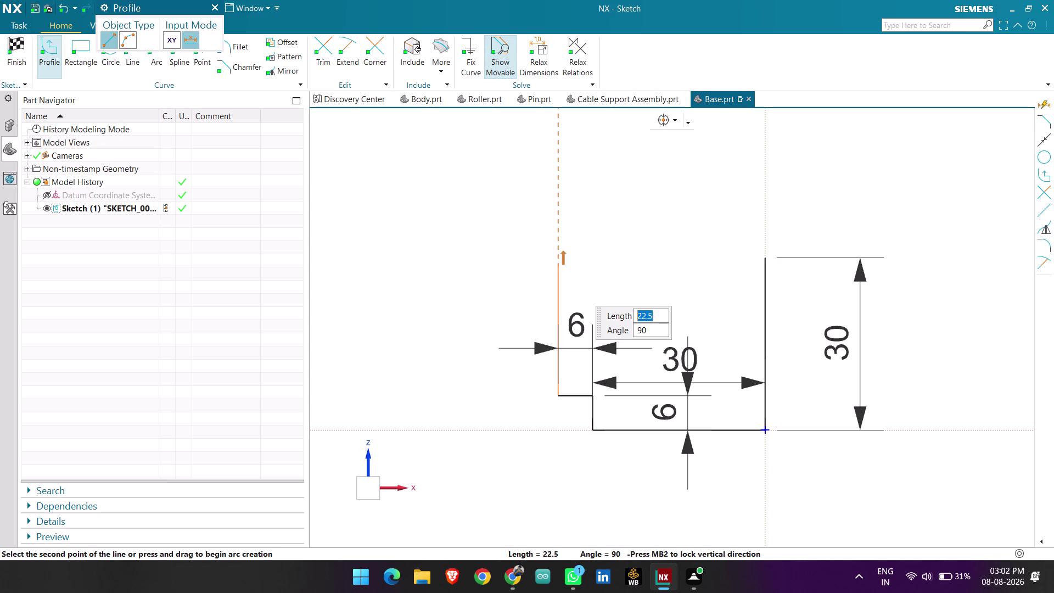
Draw the 24-long vertical left line and a 10-long horizontal top line at 0°.
text(24)
key(Return)
key(Return)
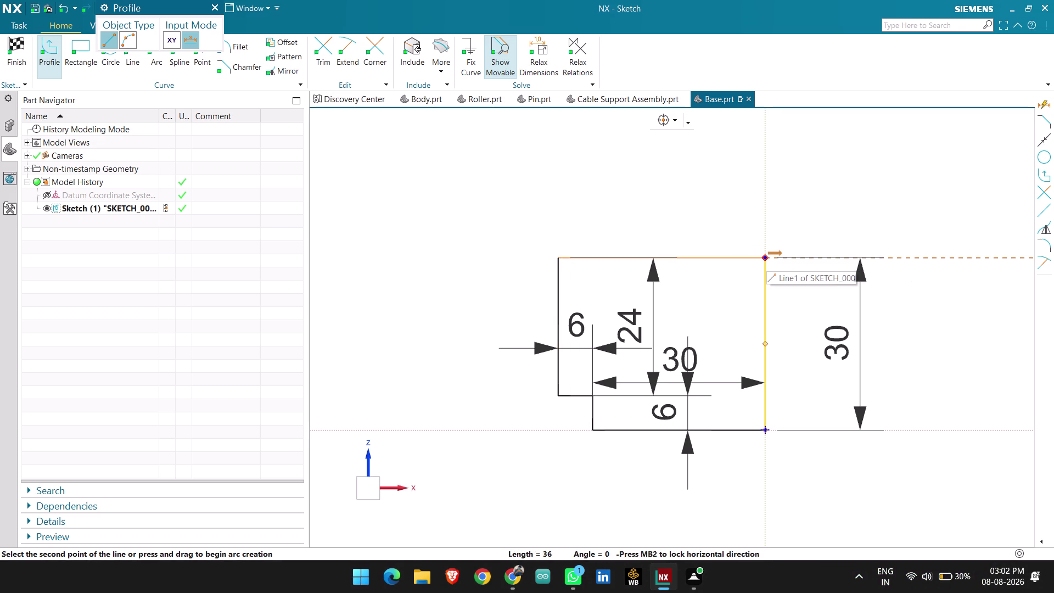
scroll(up, 3)
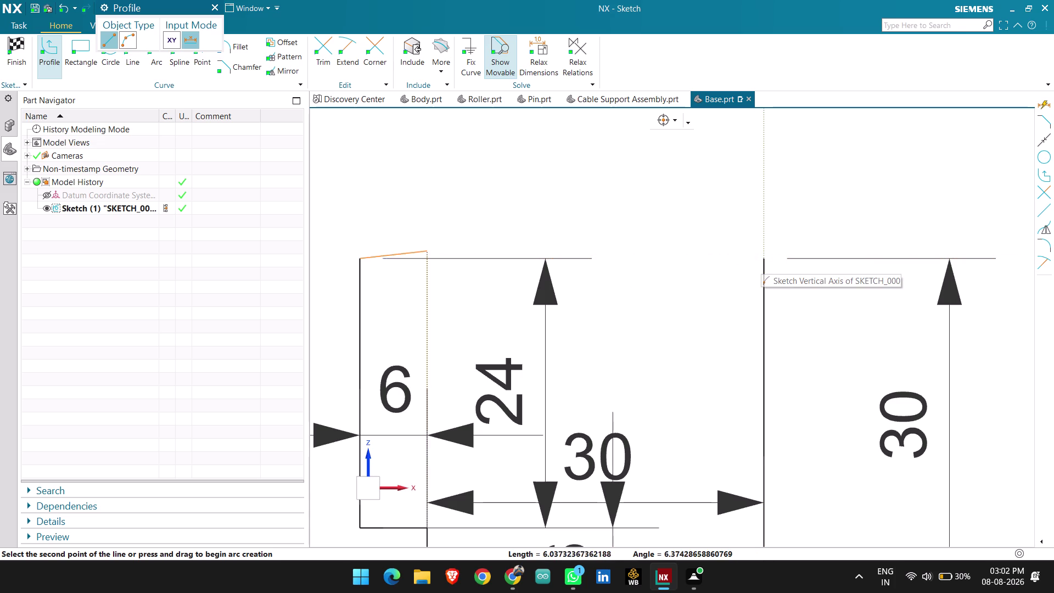
key(1)
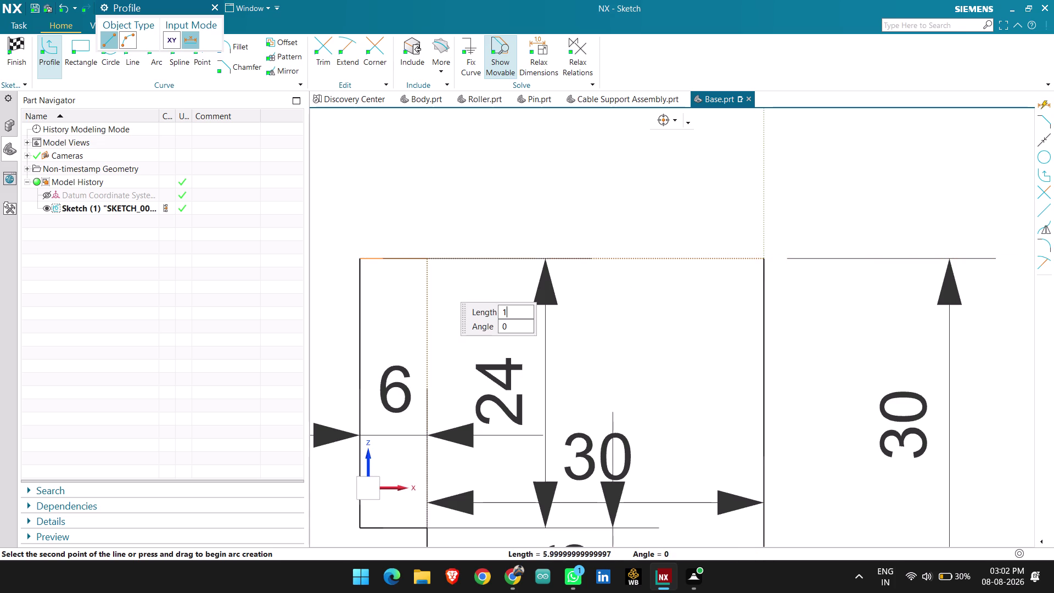
key(0)
key(Return)
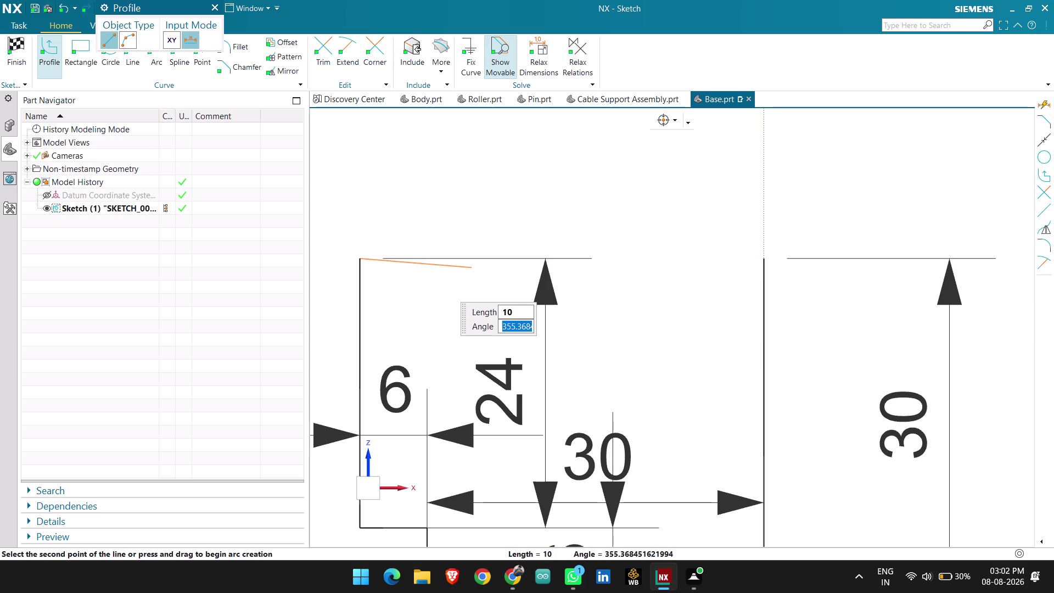
key(0)
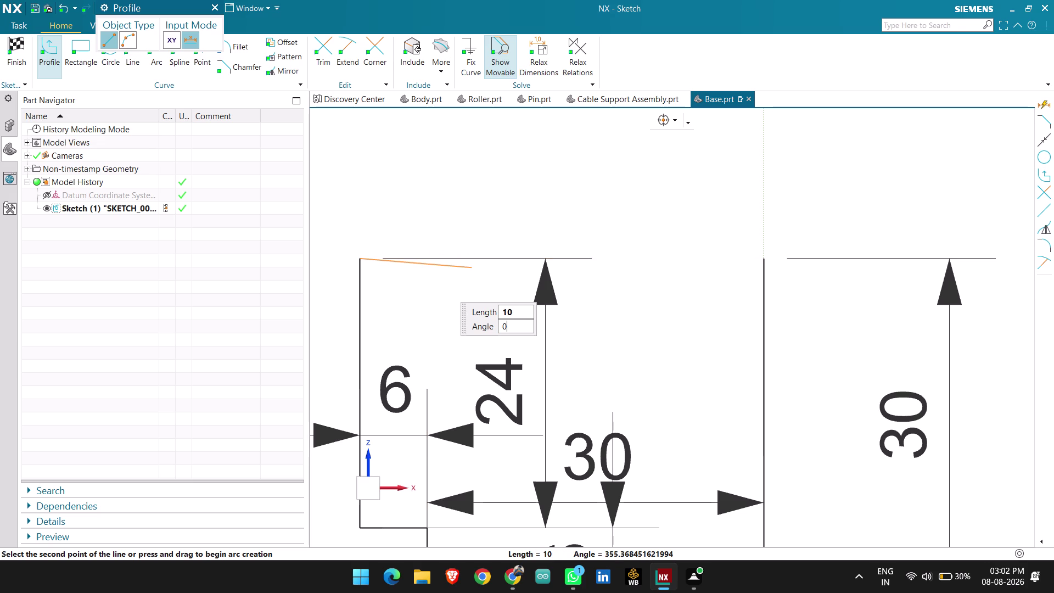
key(Return)
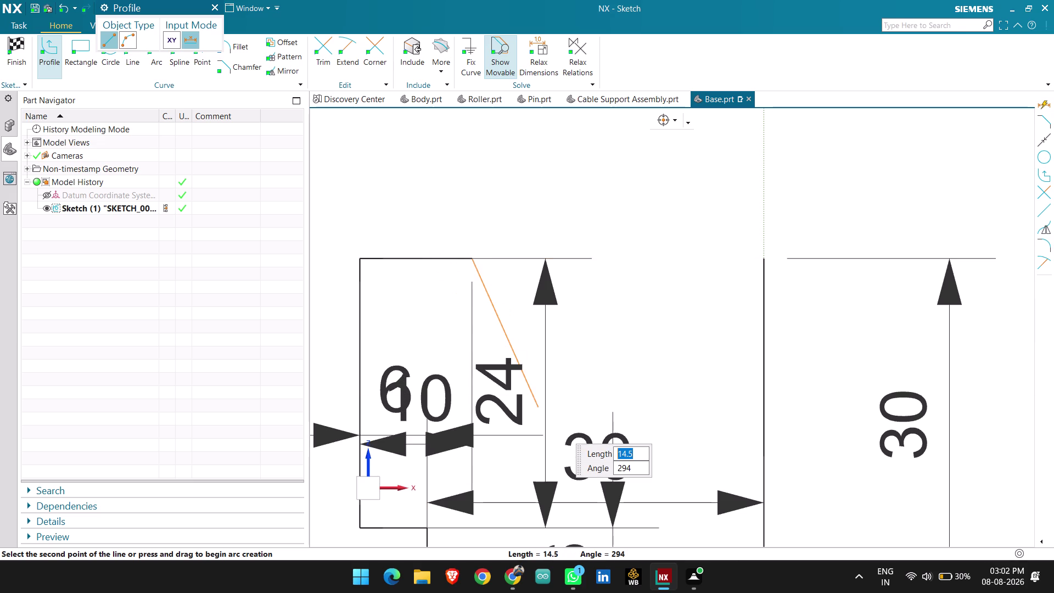
scroll(down, 3)
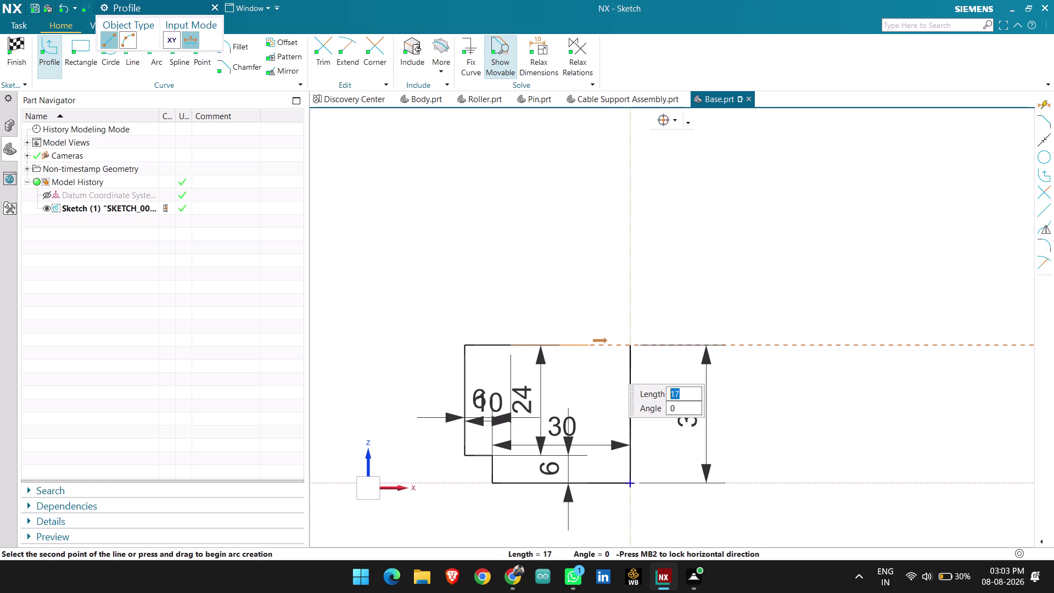
Add the 20-long horizontal line and the short 6 top segment, then end the profile.
text(20)
key(Return)
key(Return)
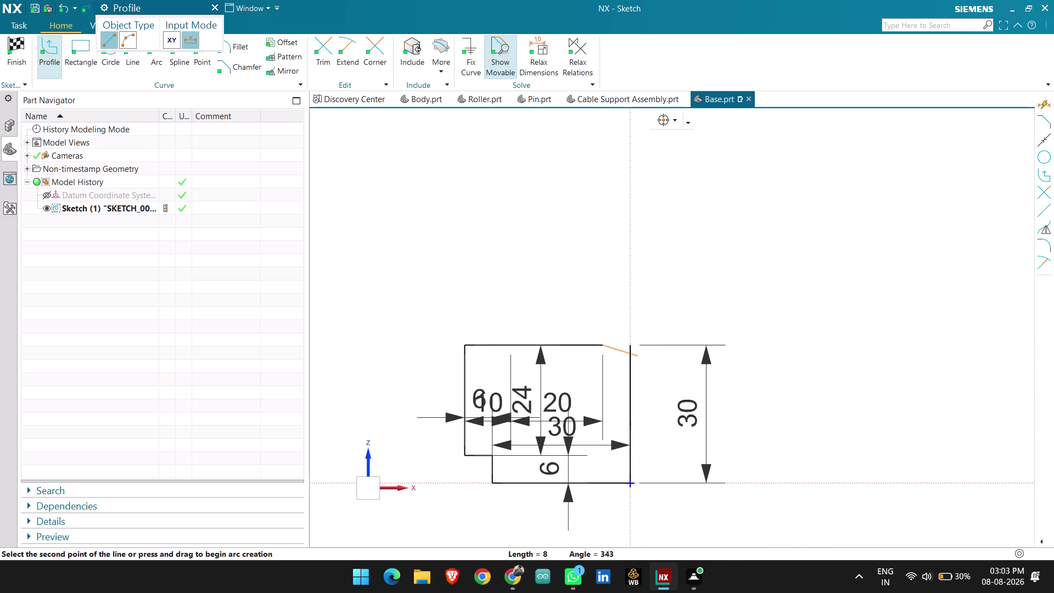
scroll(up, 3)
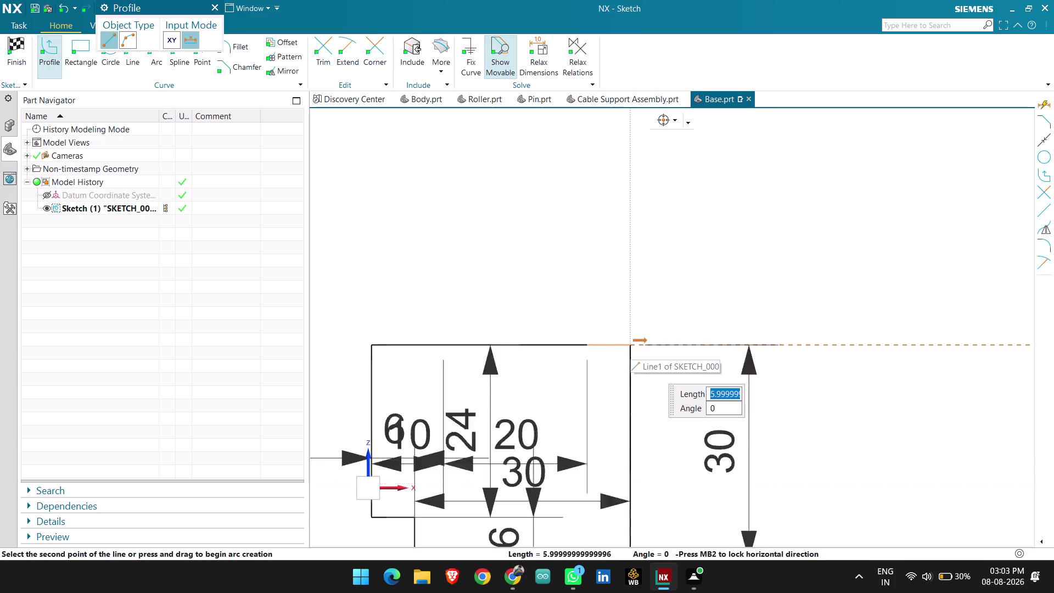
click(649, 344)
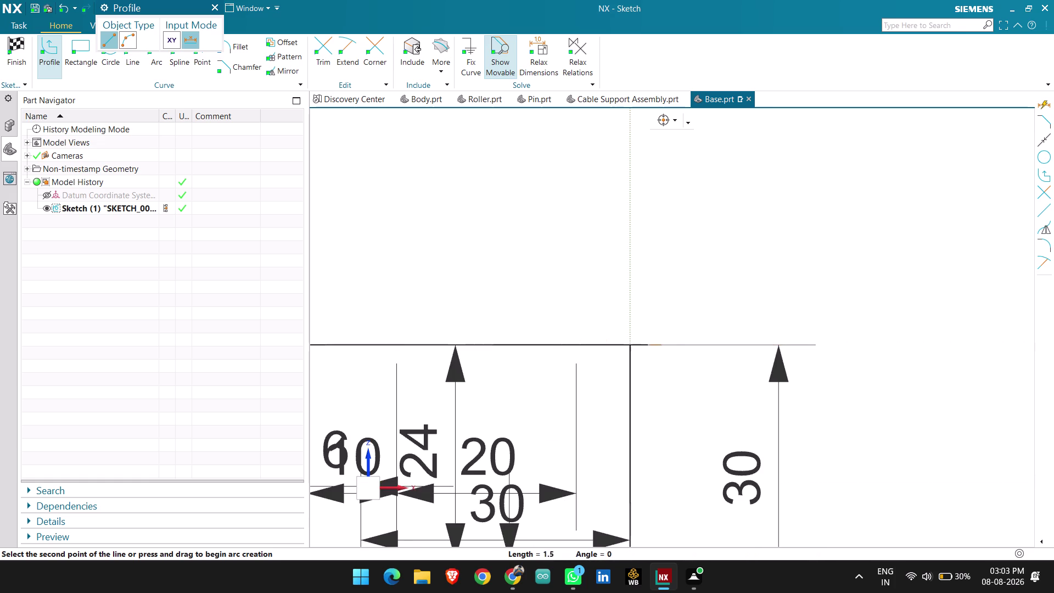
key(Escape)
key(Escape)
Start trimming a top edge piece, then cancel the Trim tool.
key(Escape)
click(313, 42)
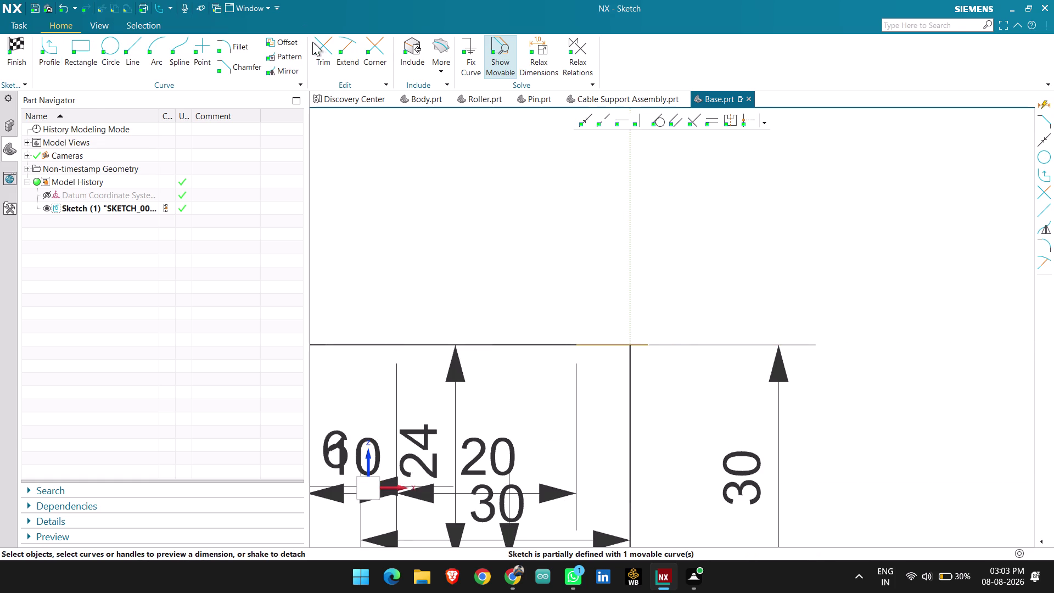
click(319, 46)
click(646, 344)
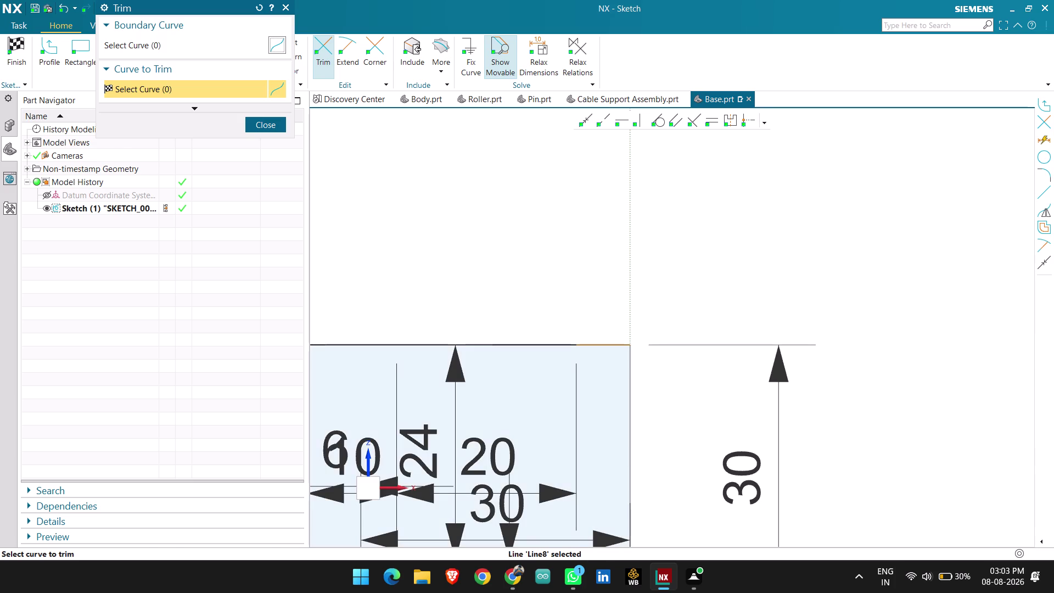
key(Escape)
Give the short top-right segment a 6 width dimension and try deleting the middle top stretch.
click(601, 345)
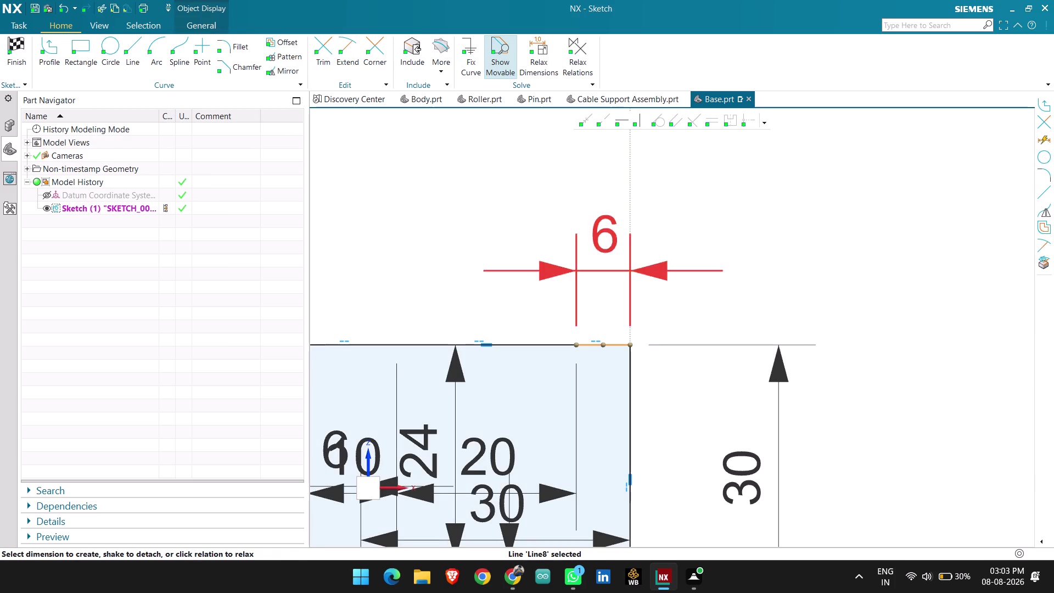
click(600, 247)
scroll(down, 3)
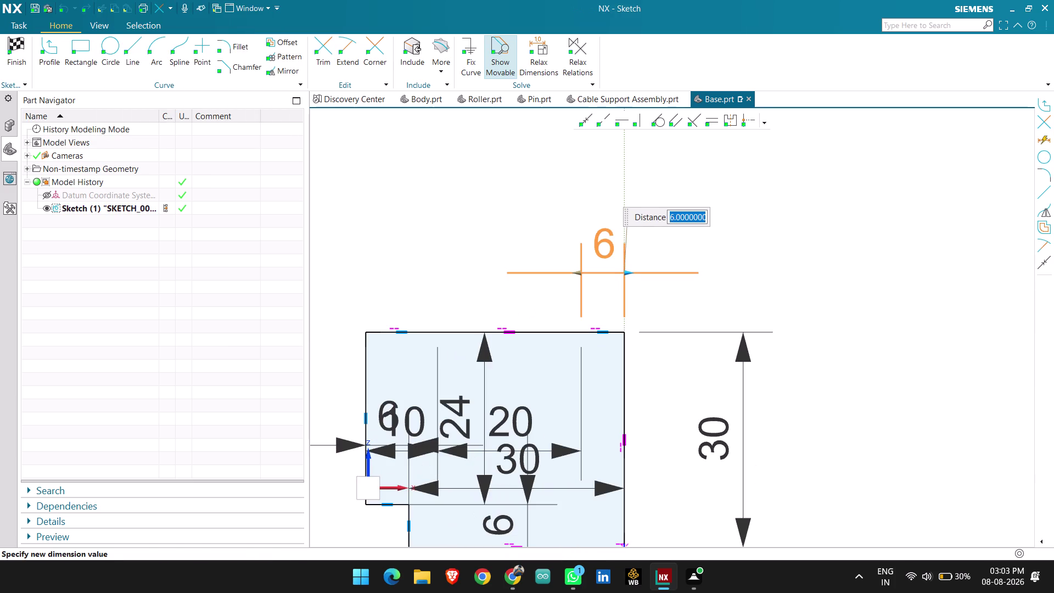
click(518, 282)
click(505, 335)
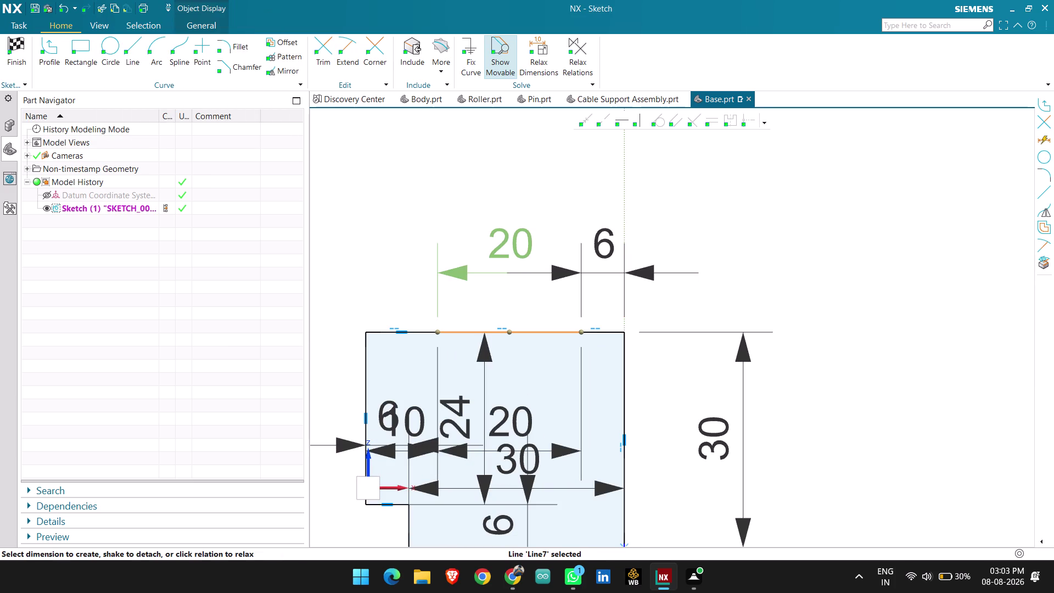
key(Delete)
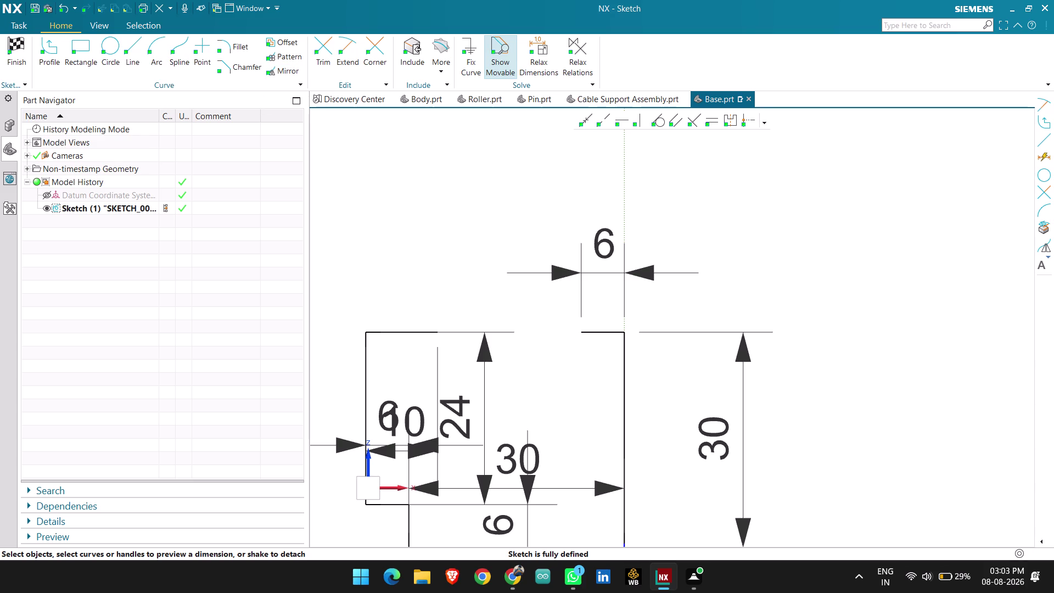
Delete the middle top stretch and draw a slanted line down from its right corner.
key(ctrl+z)
right_click(531, 332)
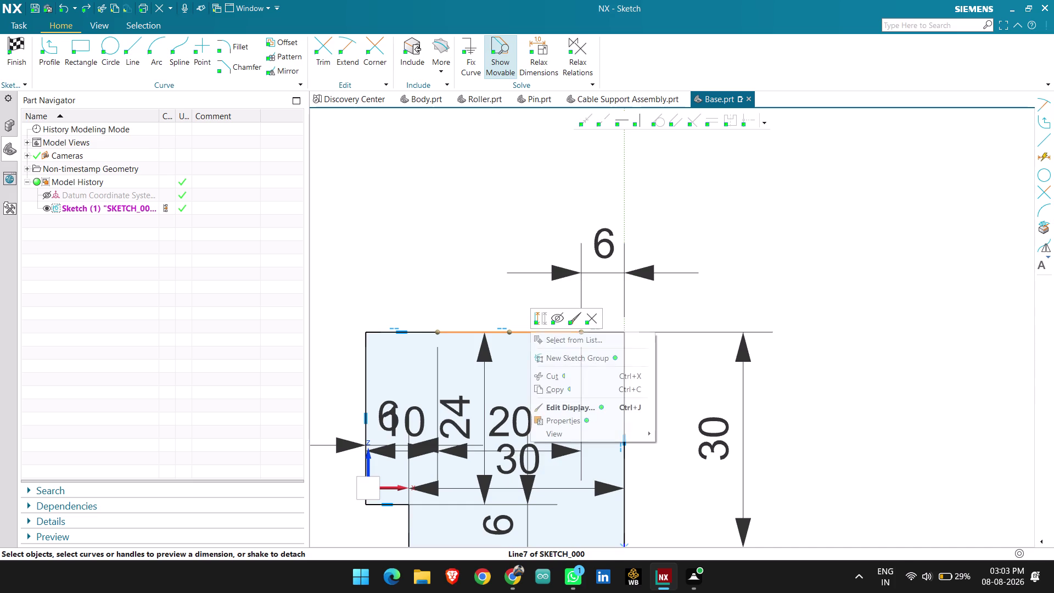
click(544, 322)
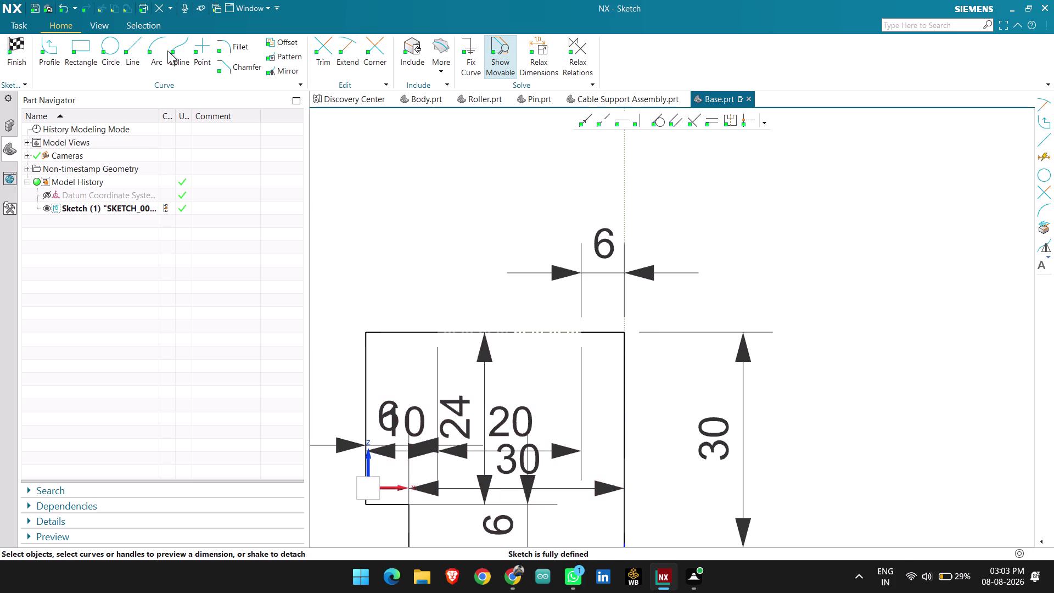
click(132, 49)
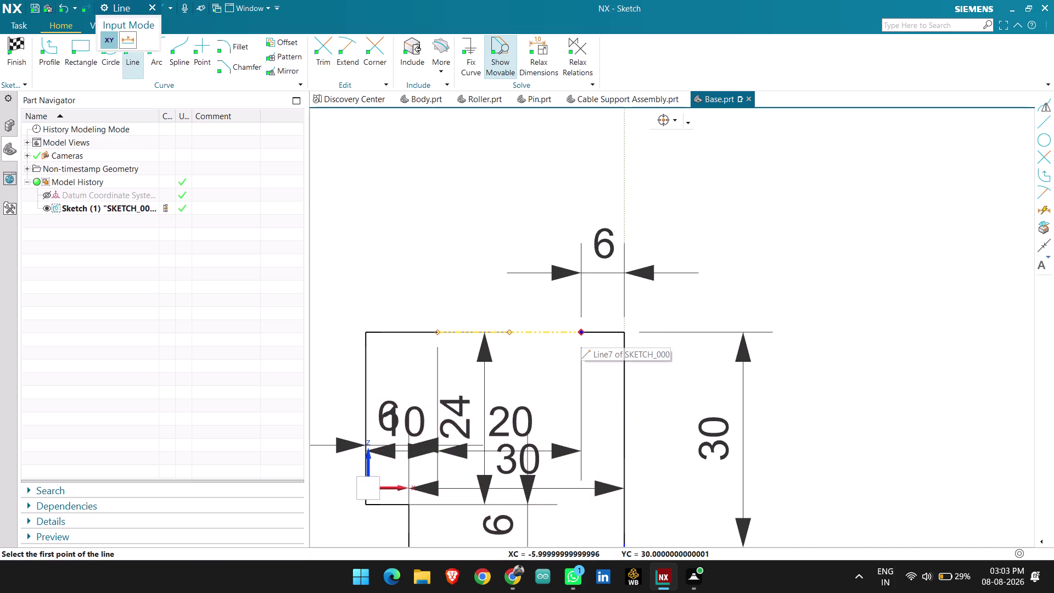
click(580, 332)
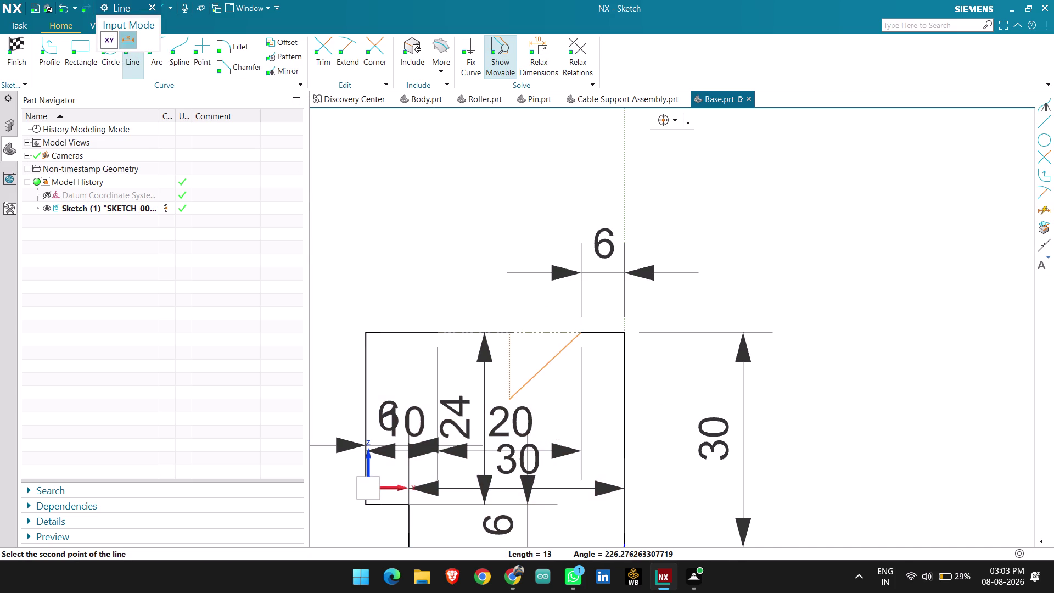
click(523, 433)
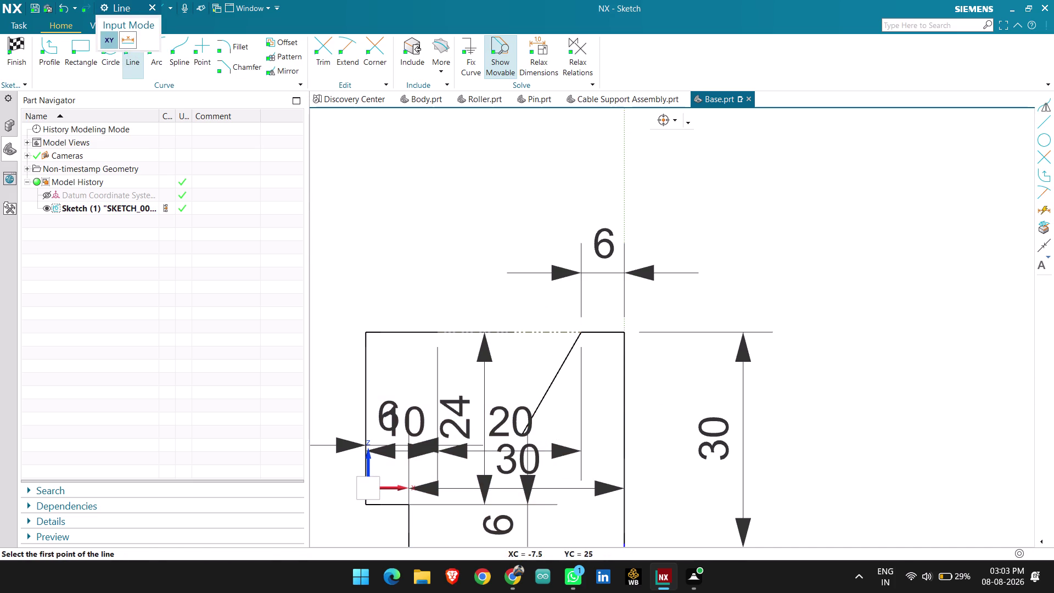
key(Escape)
Move the 20 dimension above the sketch, the 30 label lower, and the lower 6 rightward.
drag(516, 430, 475, 123)
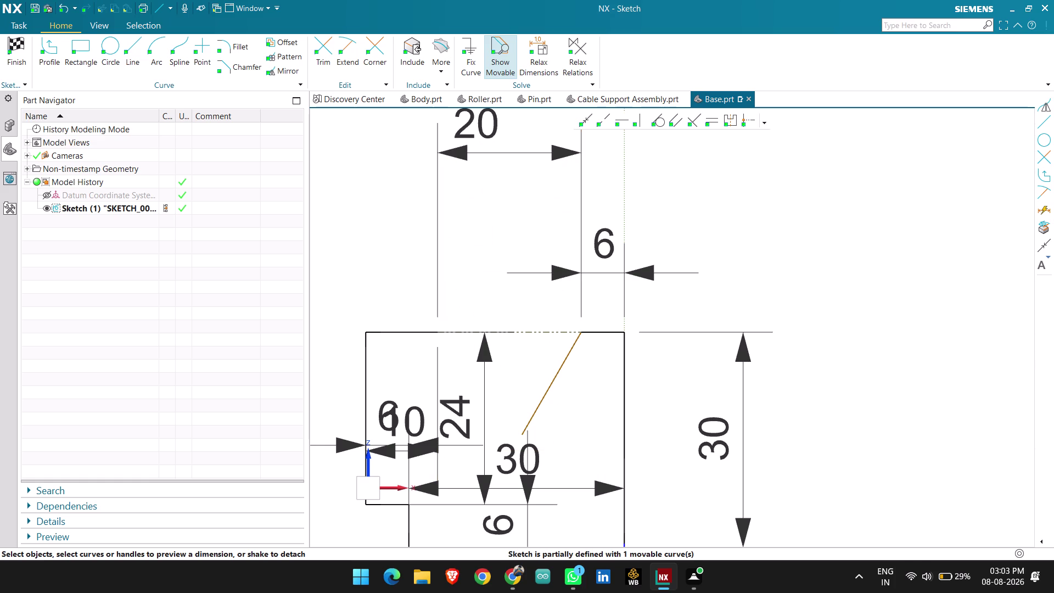
drag(522, 458, 473, 542)
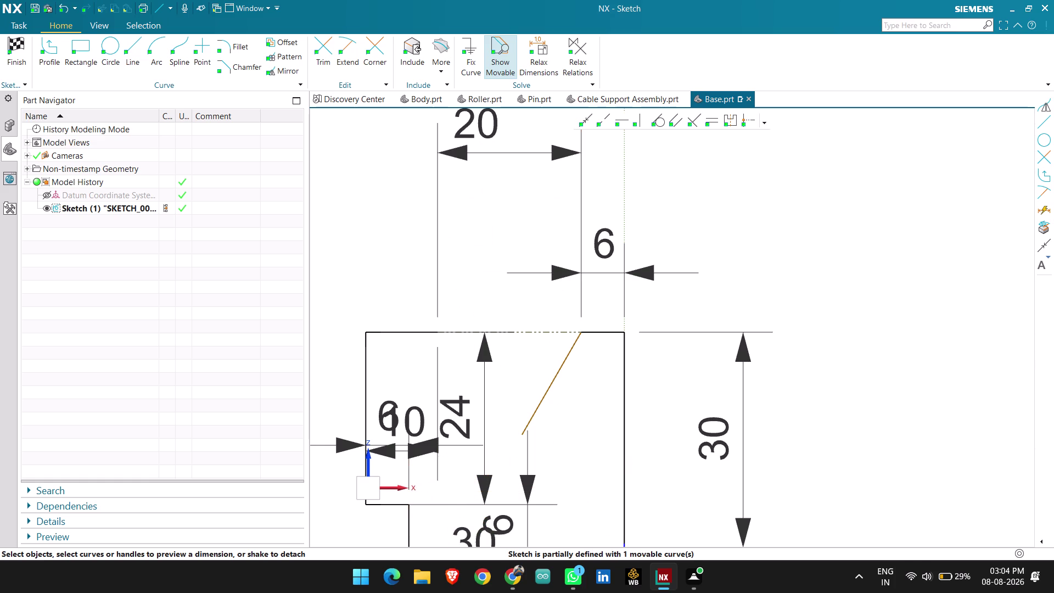
scroll(down, 3)
scroll(up, 3)
drag(501, 491, 708, 477)
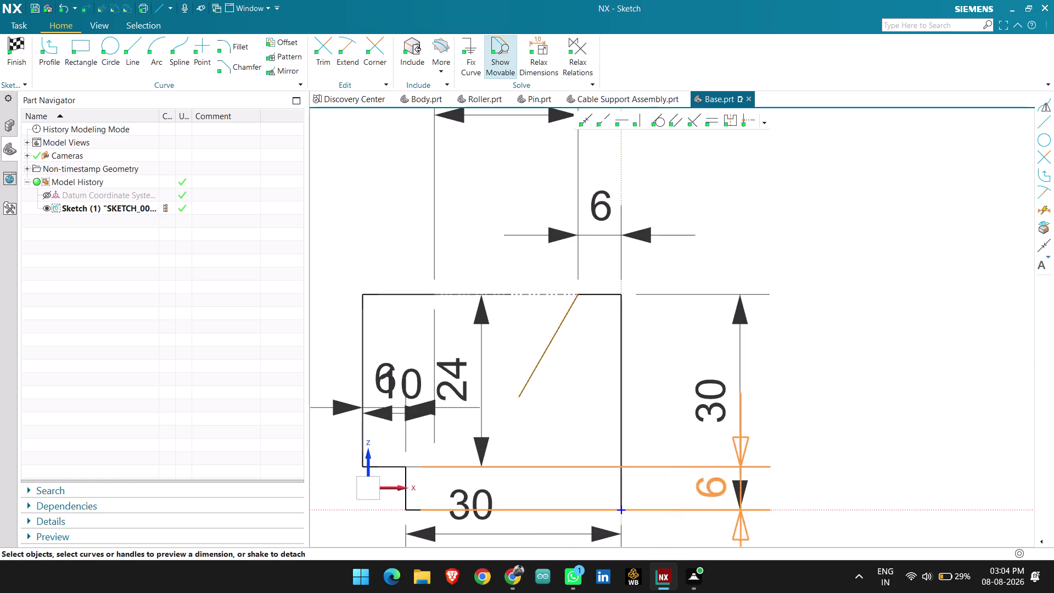
drag(708, 477, 834, 462)
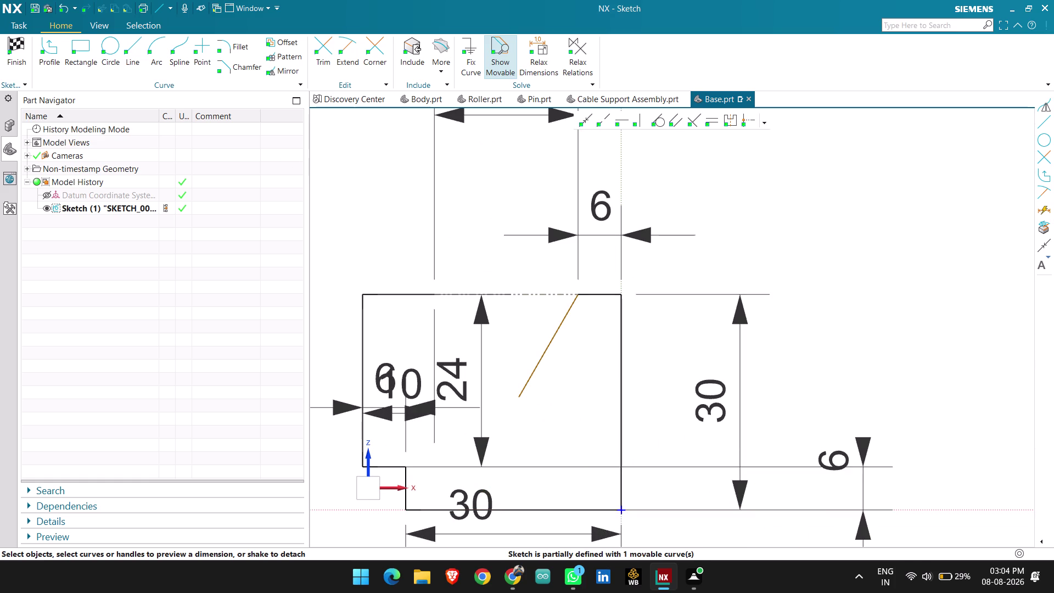
Dimension the angle between the slanted line and the top edge, changing 60° to 50°.
key(d)
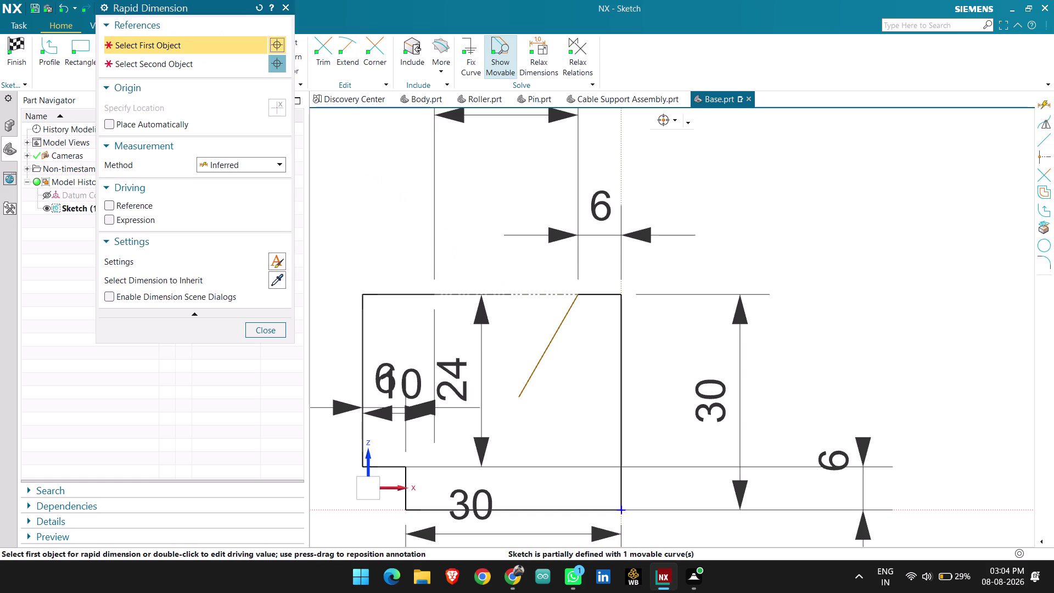
click(533, 296)
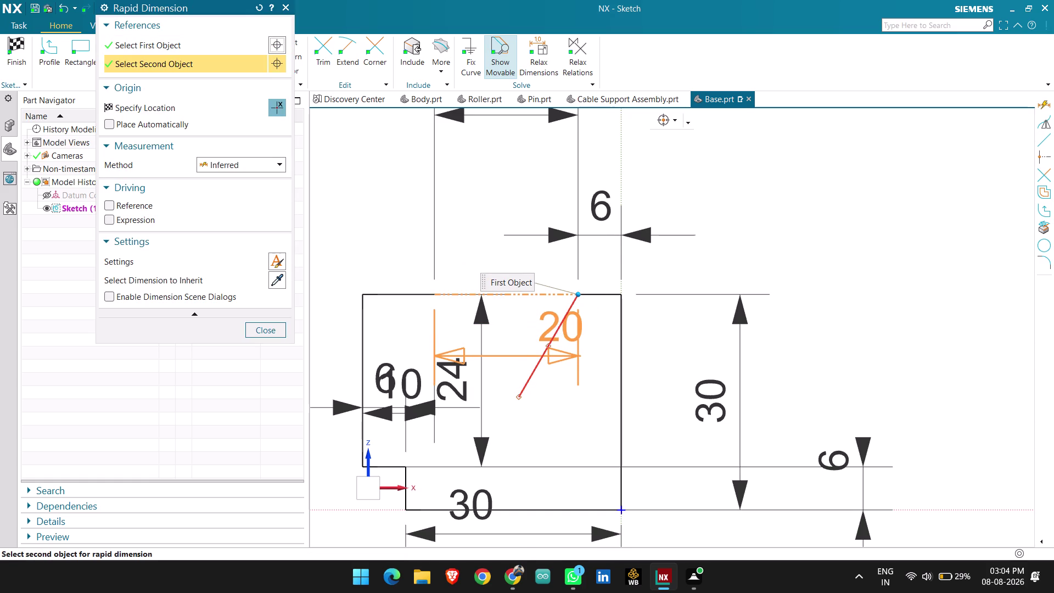
click(563, 323)
click(538, 313)
key(Escape)
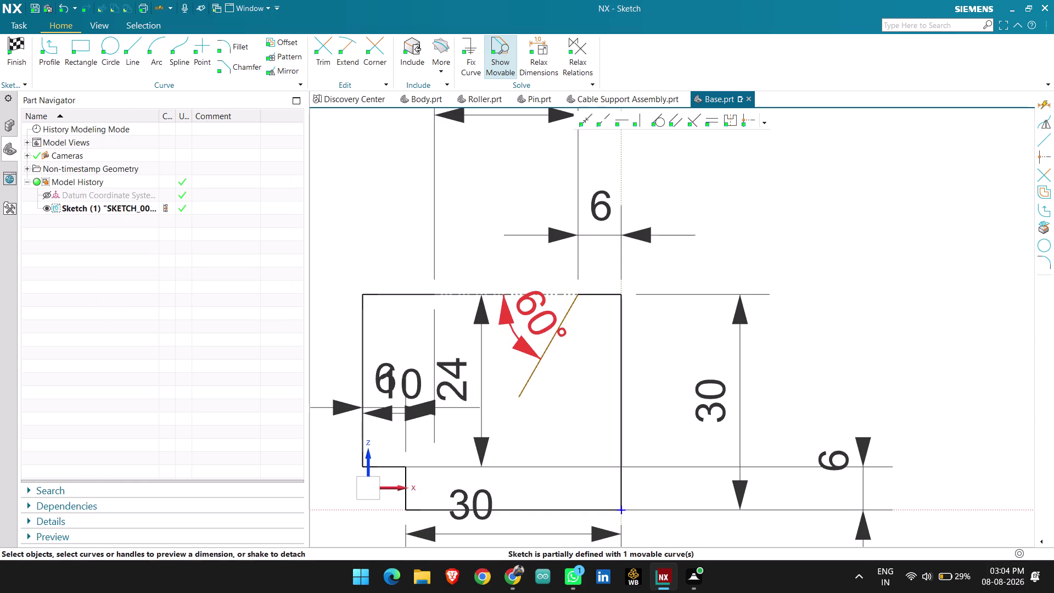
double_click(542, 316)
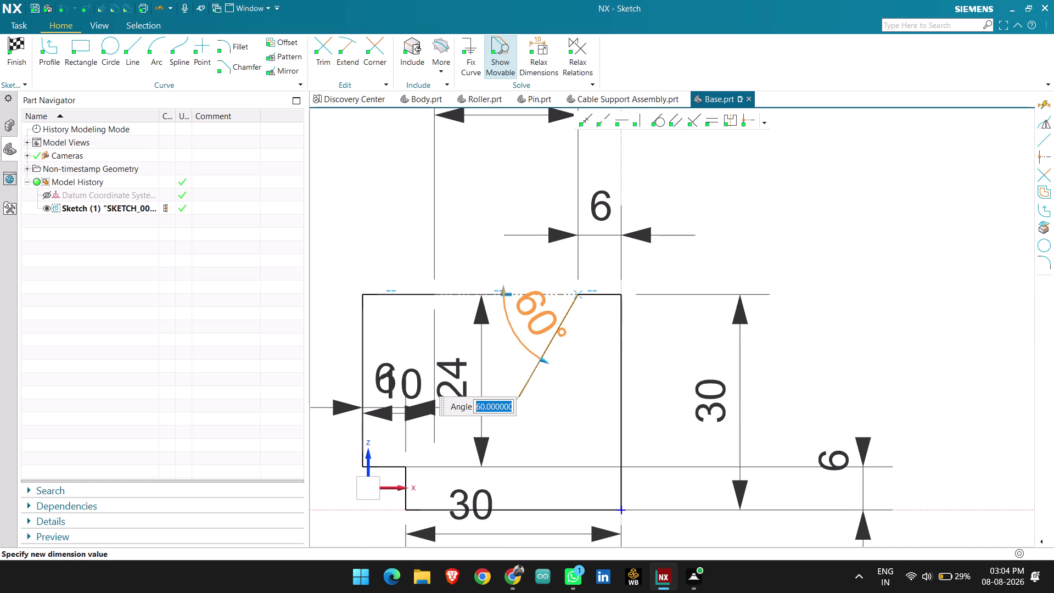
text(50)
key(Return)
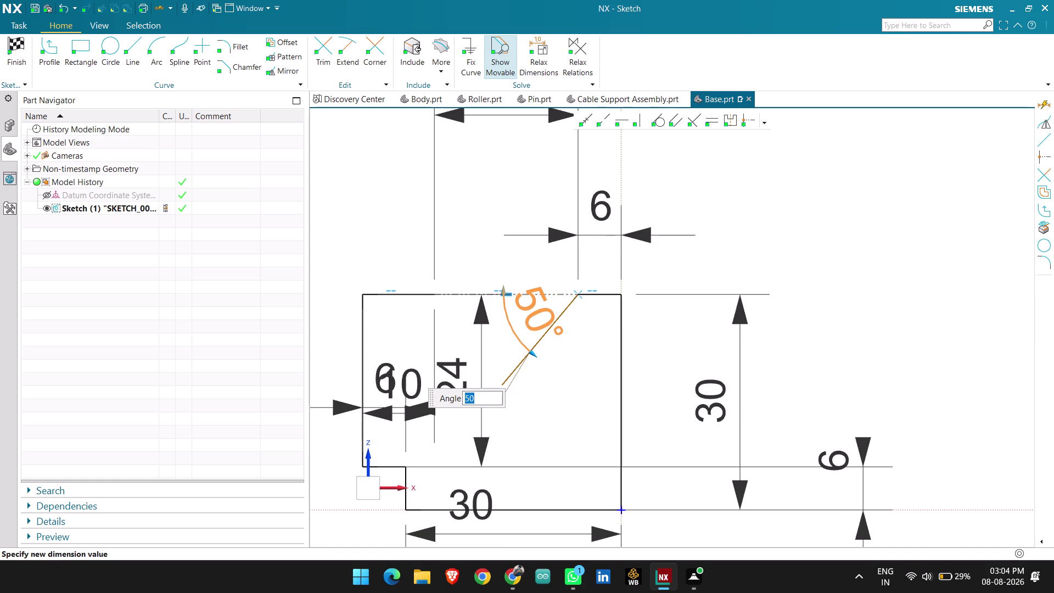
middle_click(556, 334)
Drag the 24 dimension left, the 10 below, and the left 6 above the profile.
scroll(up, 3)
scroll(down, 3)
scroll(up, 3)
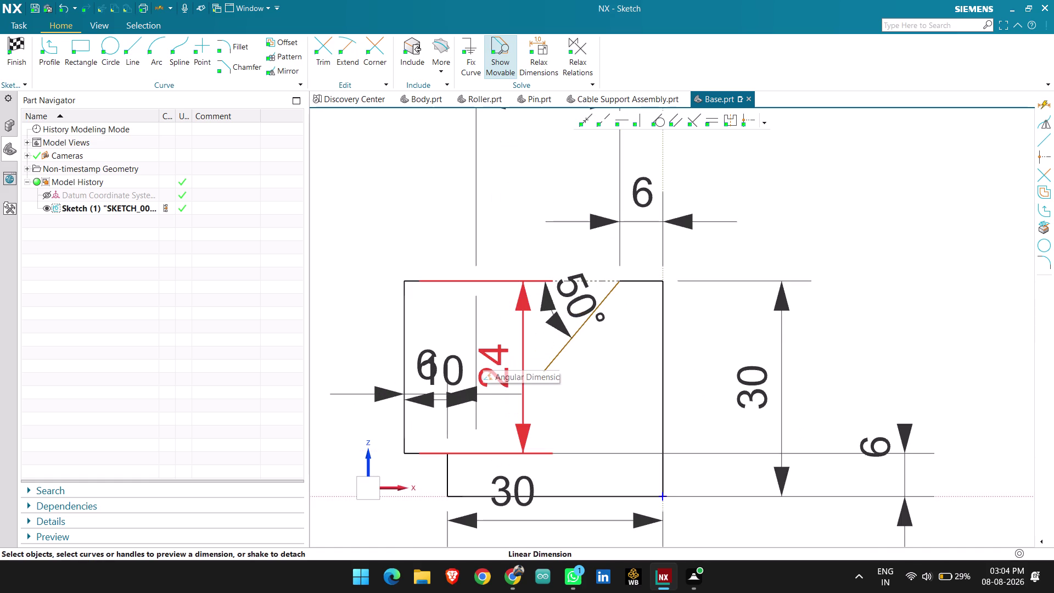
drag(490, 378, 314, 340)
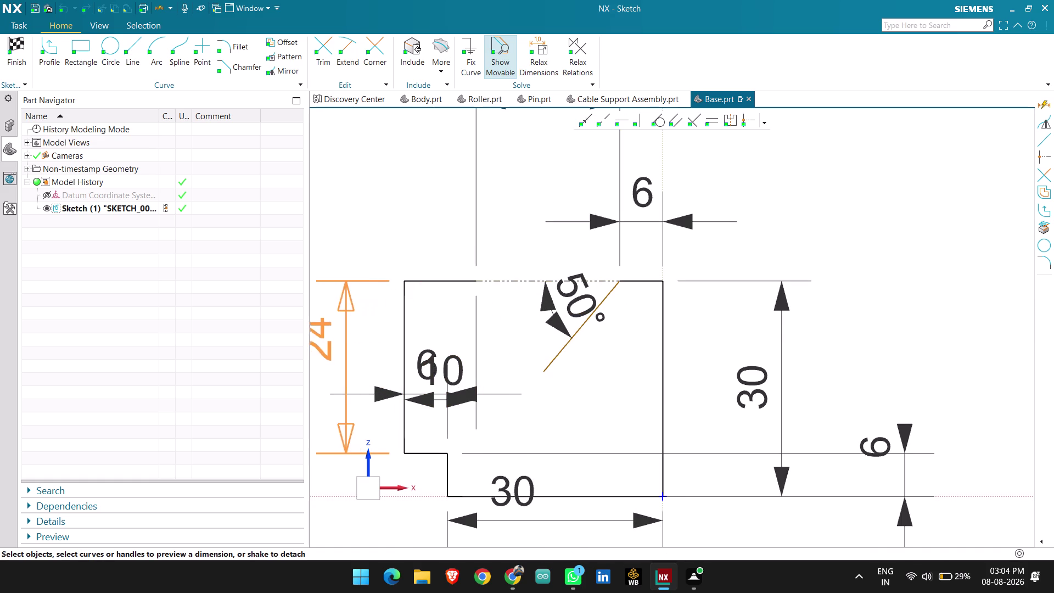
drag(314, 340, 310, 339)
drag(442, 380, 441, 540)
drag(432, 382, 433, 341)
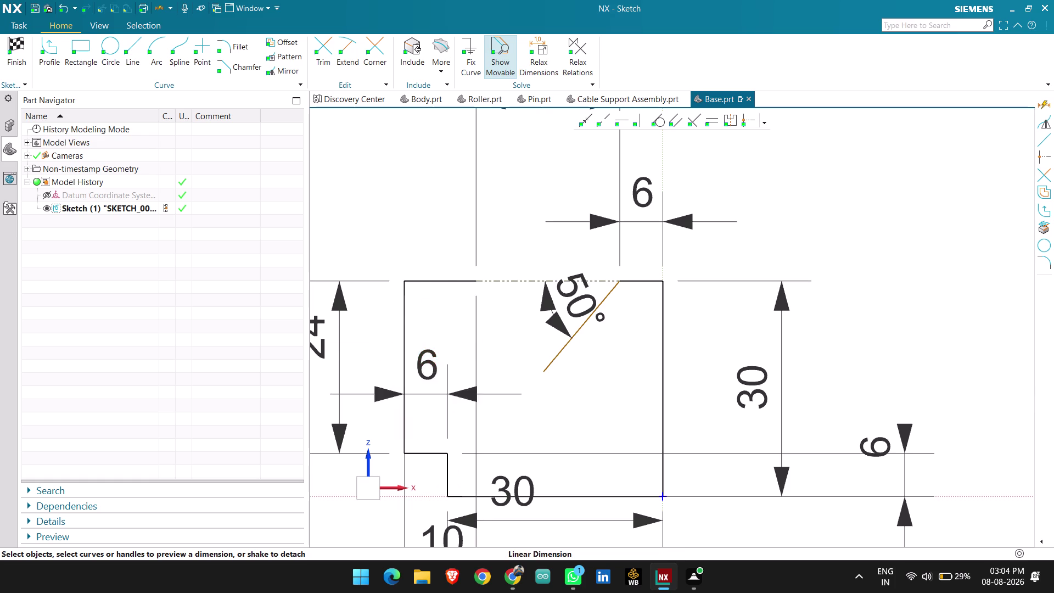
drag(434, 342, 419, 193)
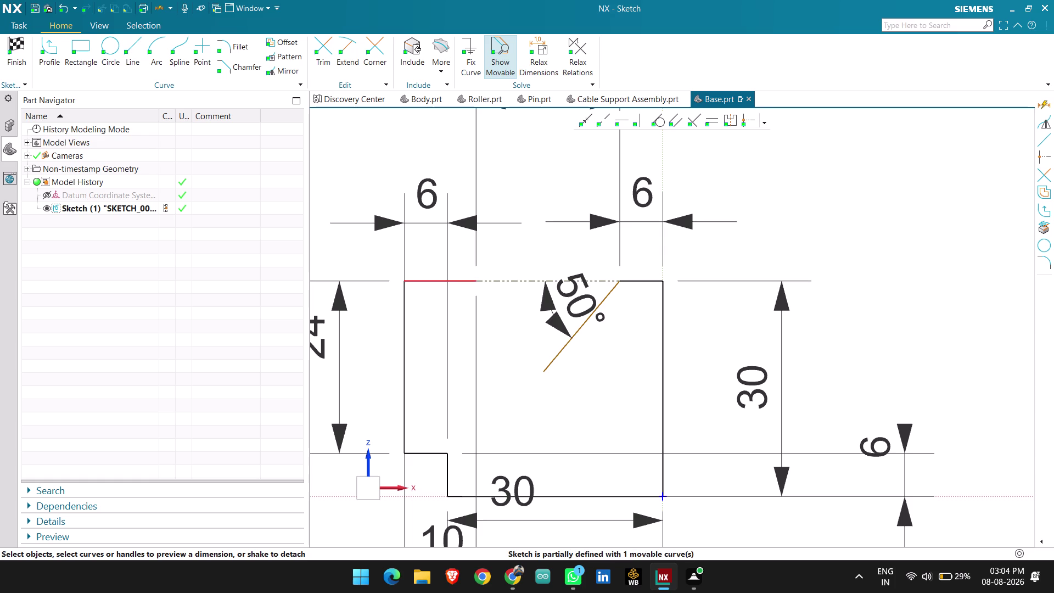
Draw a second notch line from the top edge down past the first notch line.
click(131, 42)
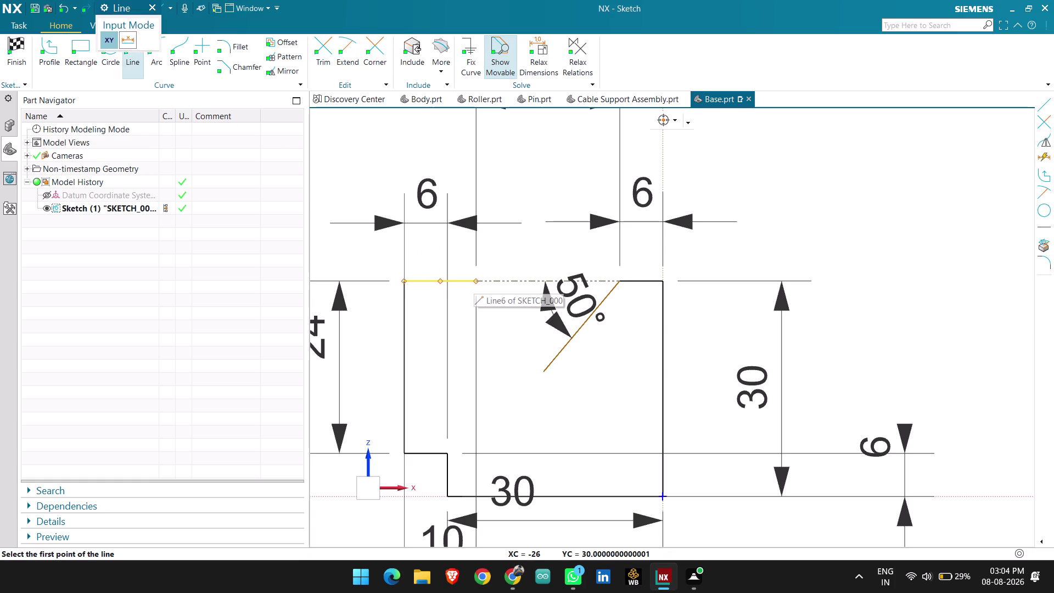
click(475, 282)
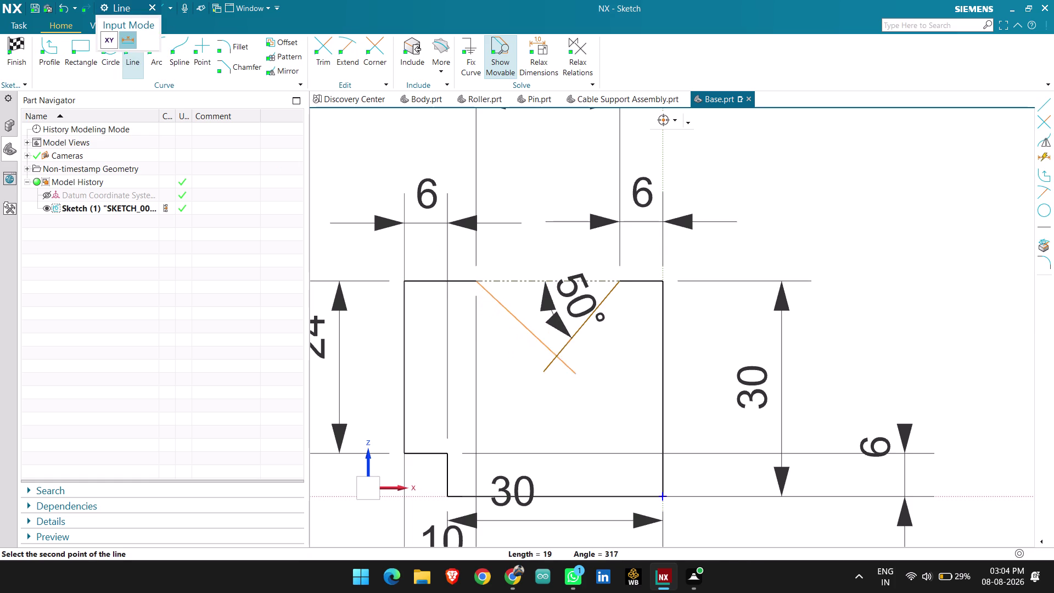
click(573, 372)
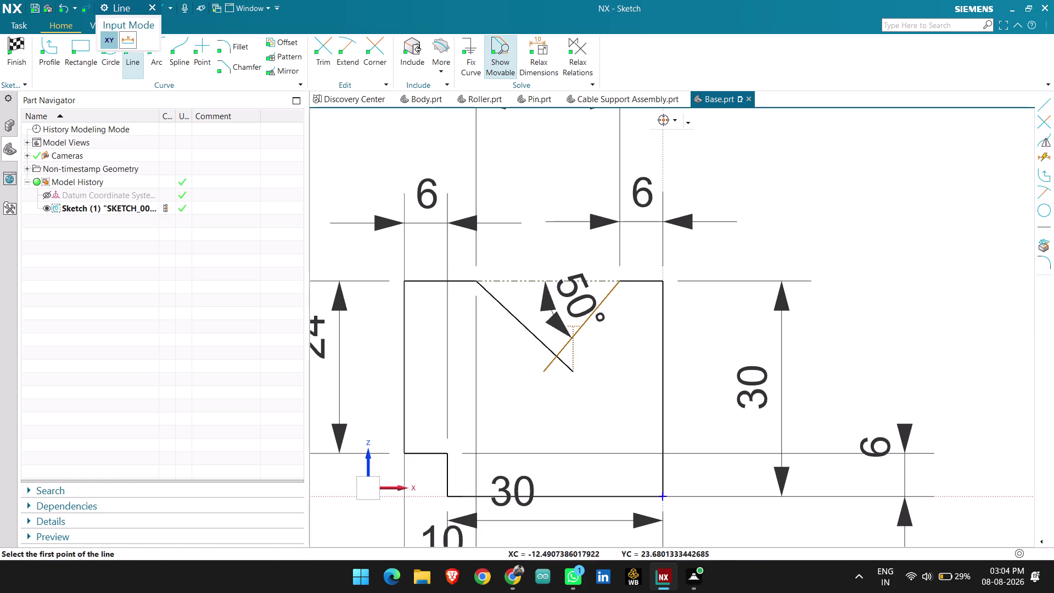
key(Escape)
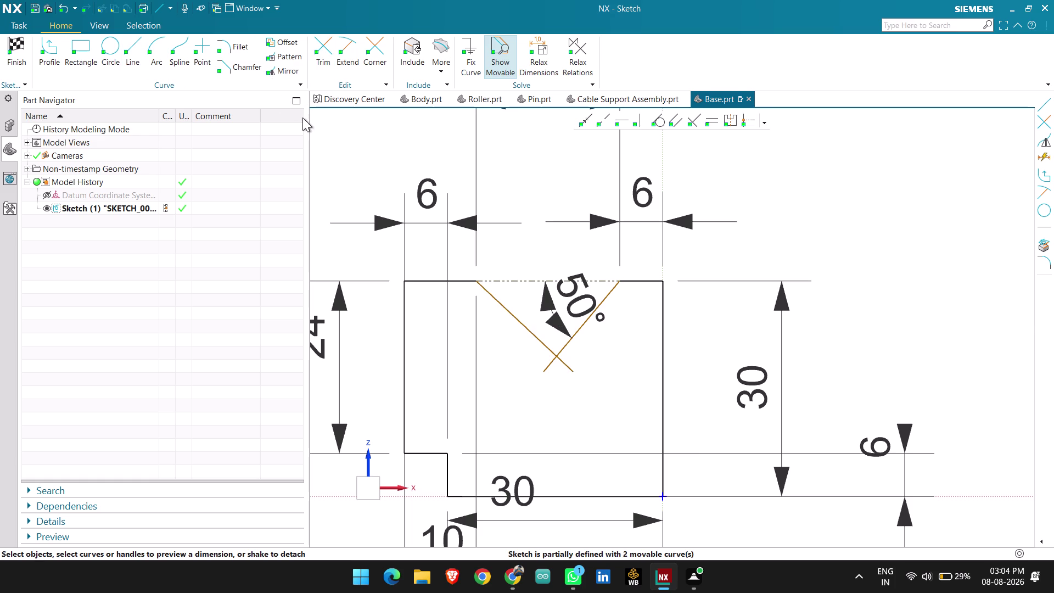
Angle-dimension the second notch line inside the notch and set it to 50°.
key(d)
click(513, 310)
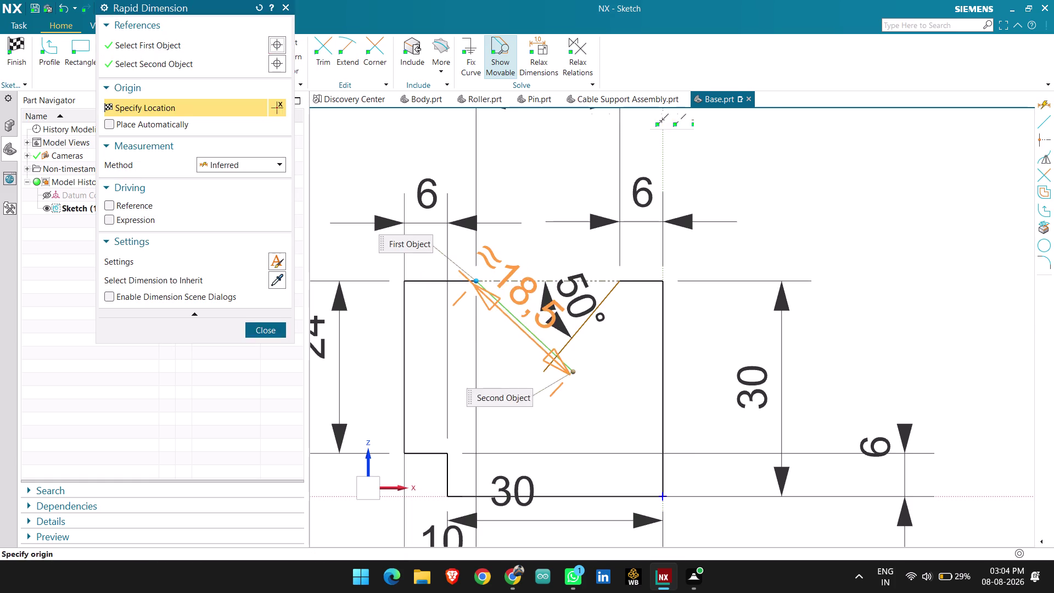
click(519, 279)
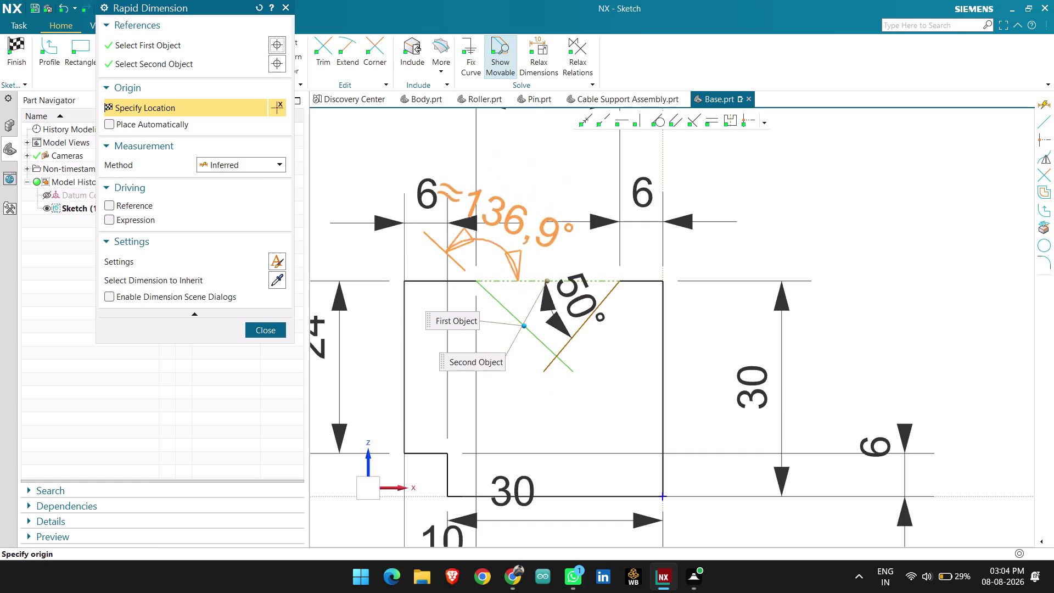
click(536, 291)
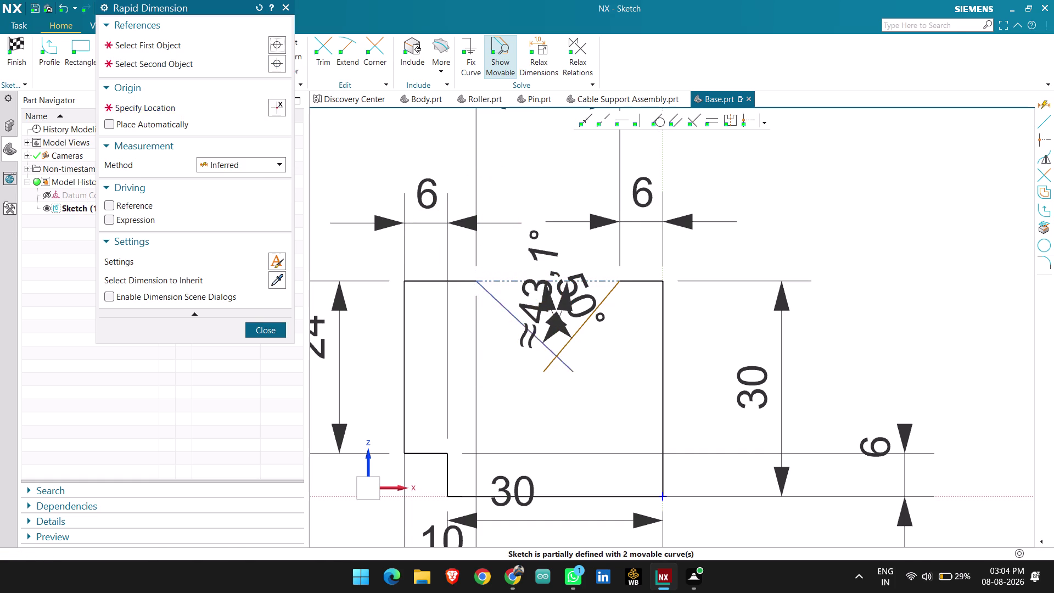
key(Escape)
click(537, 301)
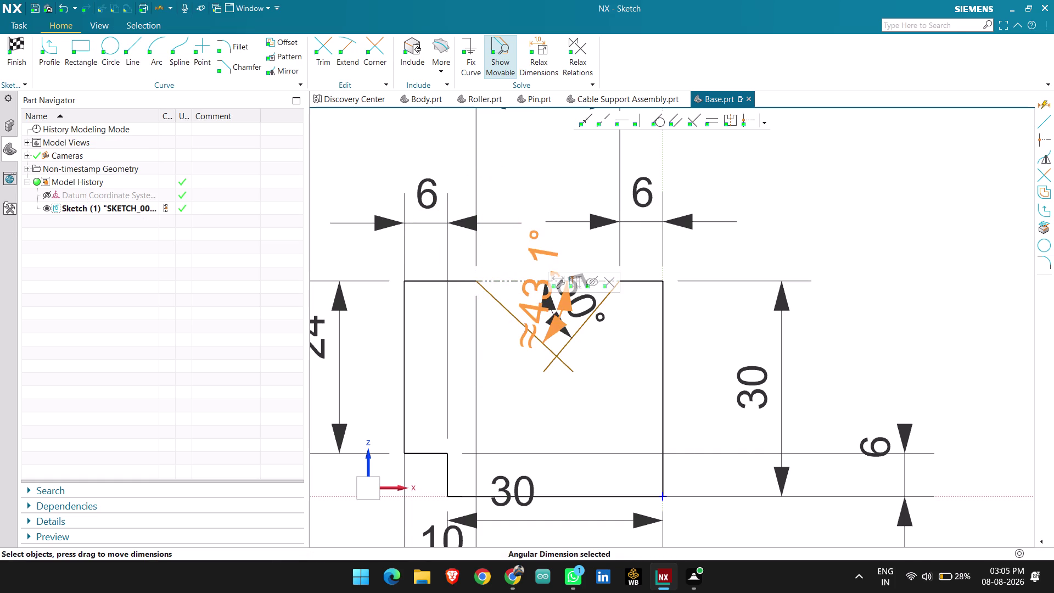
double_click(537, 300)
text(50)
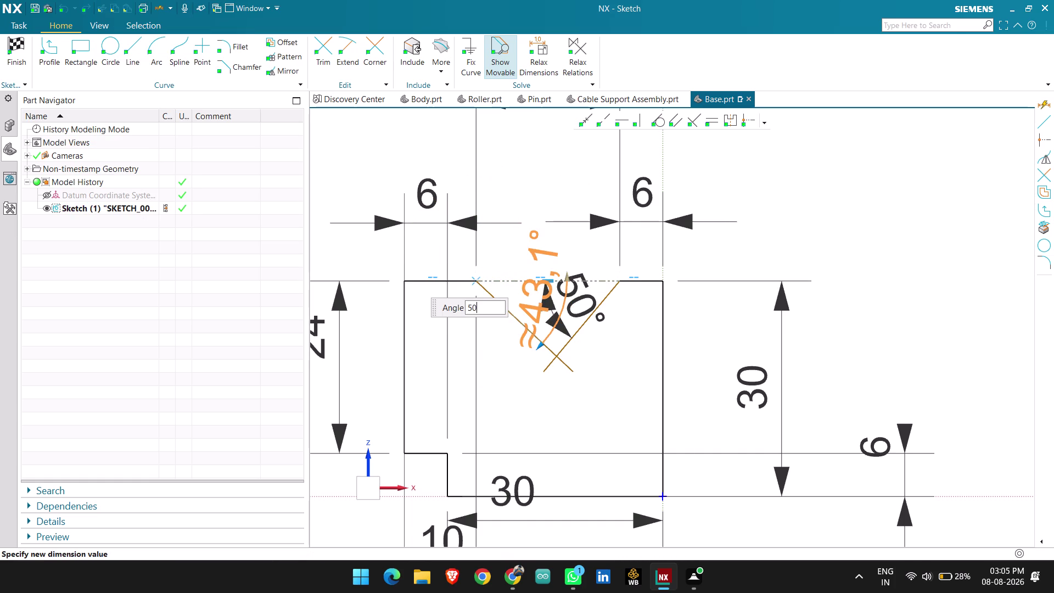
key(Return)
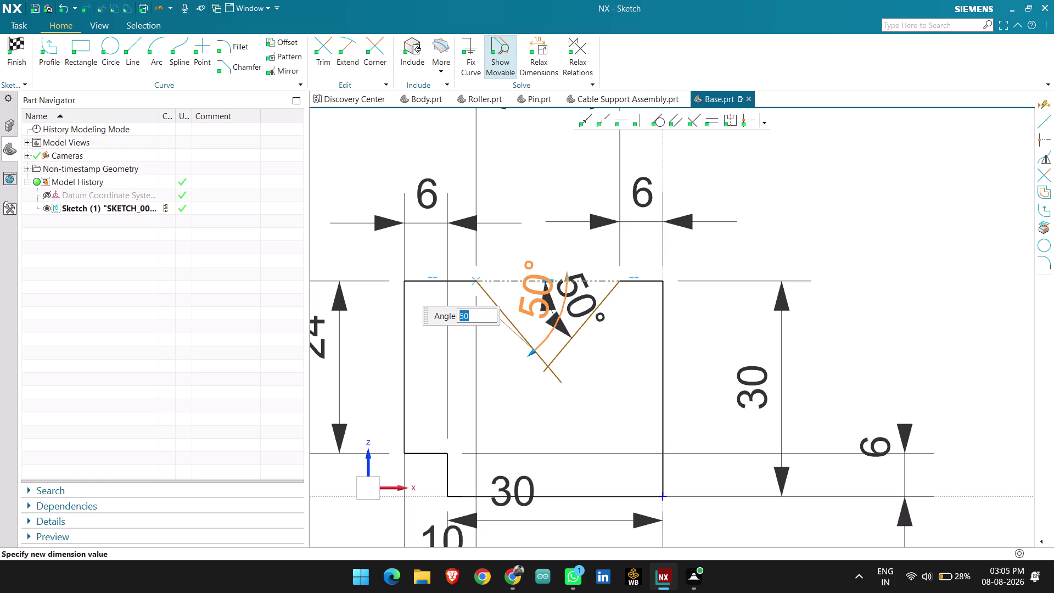
middle_click(600, 369)
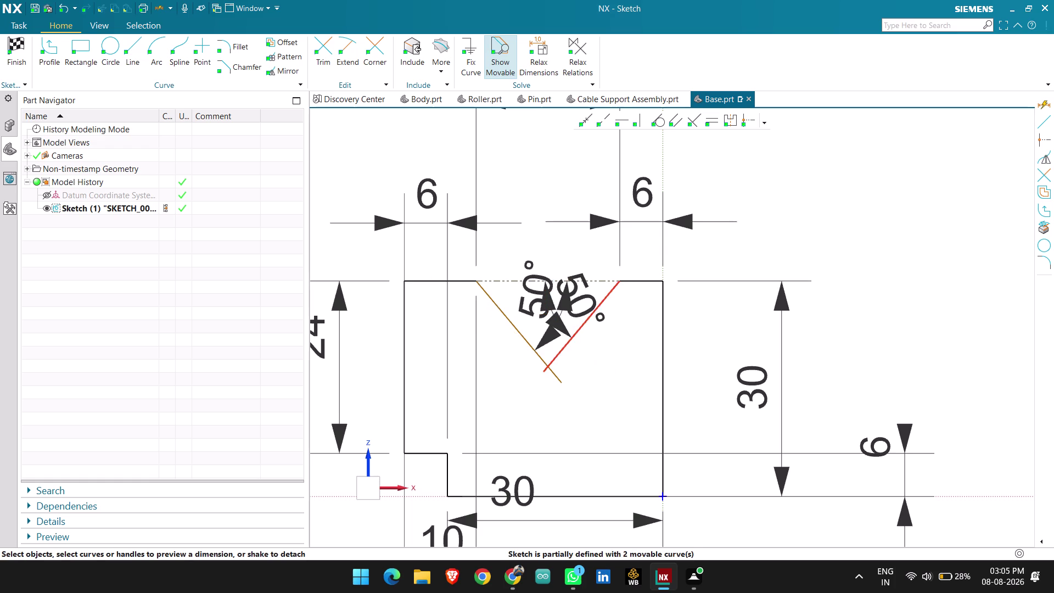
Select the left notch's angle dimension and shrink the dimension label size.
scroll(down, 3)
scroll(up, 3)
scroll(up, 3)
scroll(down, 3)
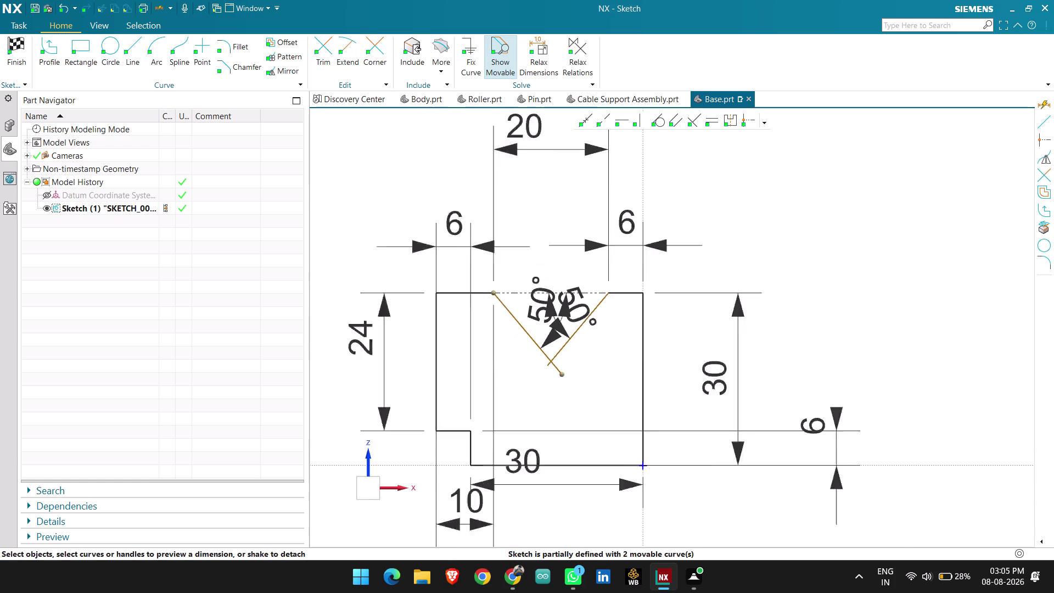
scroll(up, 3)
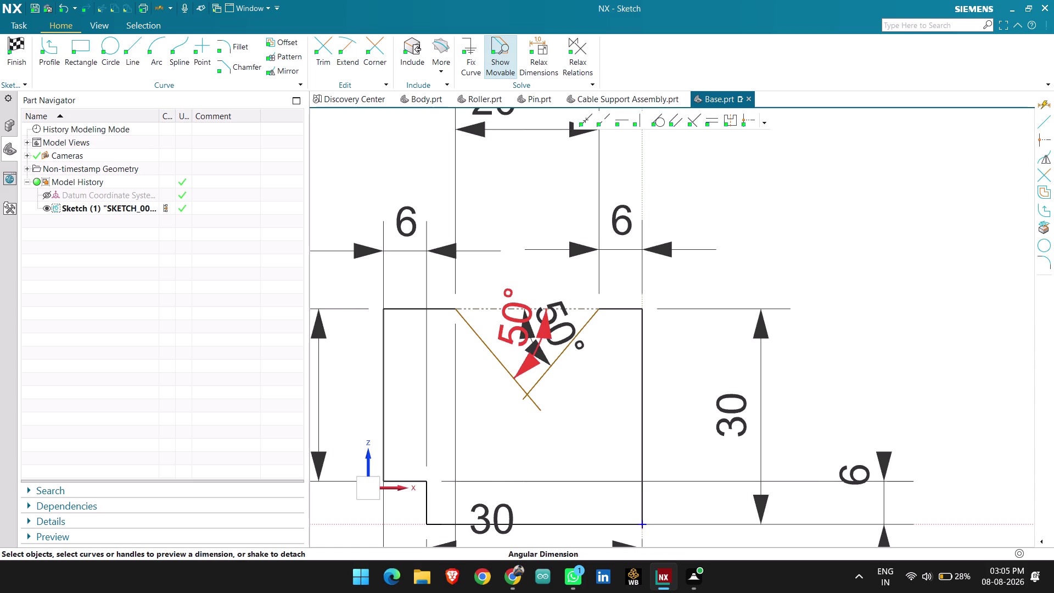
click(523, 326)
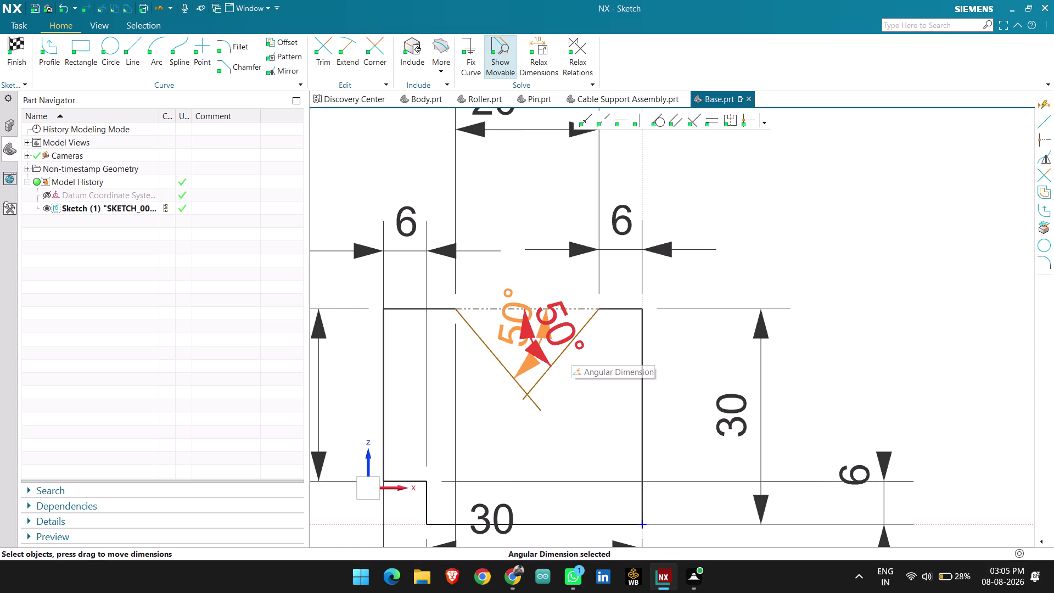
key(Down)
key(Down)
key(Down)
key(Down)
key(ctrl+Down)
key(ctrl+Down)
key(ctrl+Down)
key(ctrl+Down)
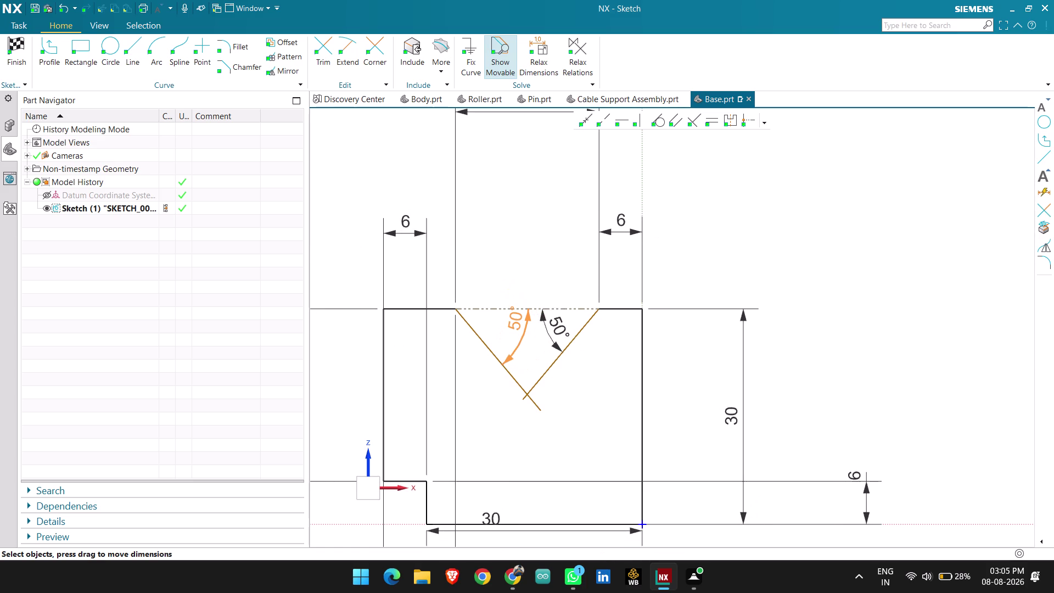
Zoom out and back in to check the labels, then undo the last change.
scroll(down, 3)
scroll(up, 3)
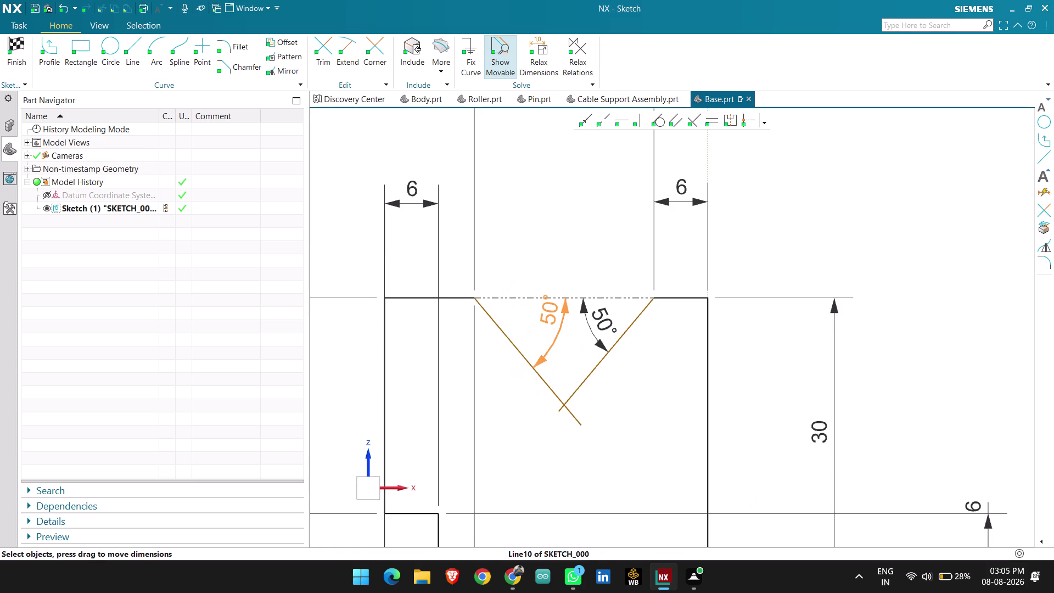
scroll(down, 3)
scroll(down, 3)
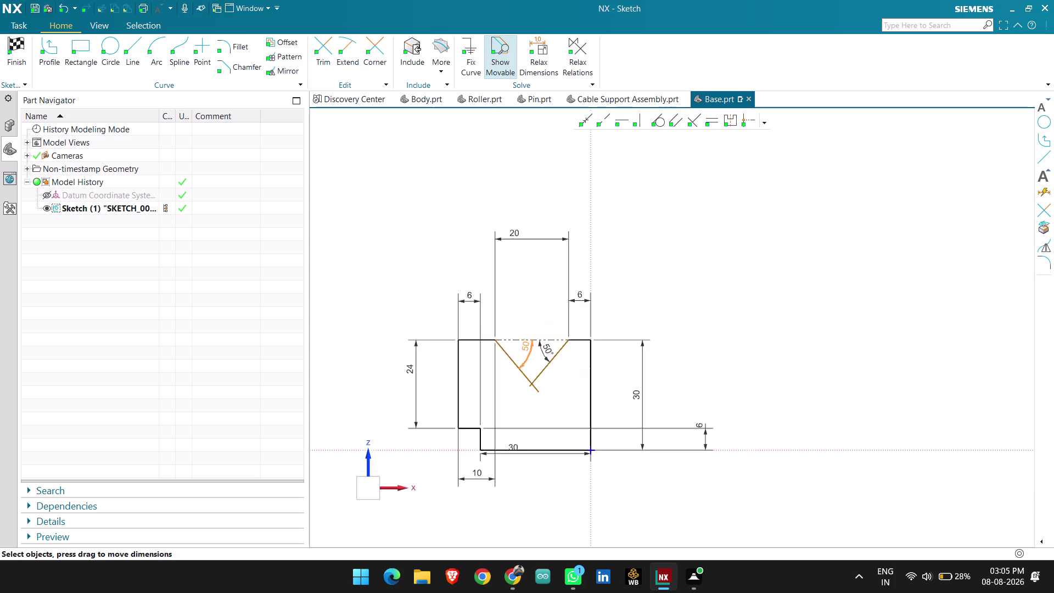
scroll(up, 3)
scroll(up, 3)
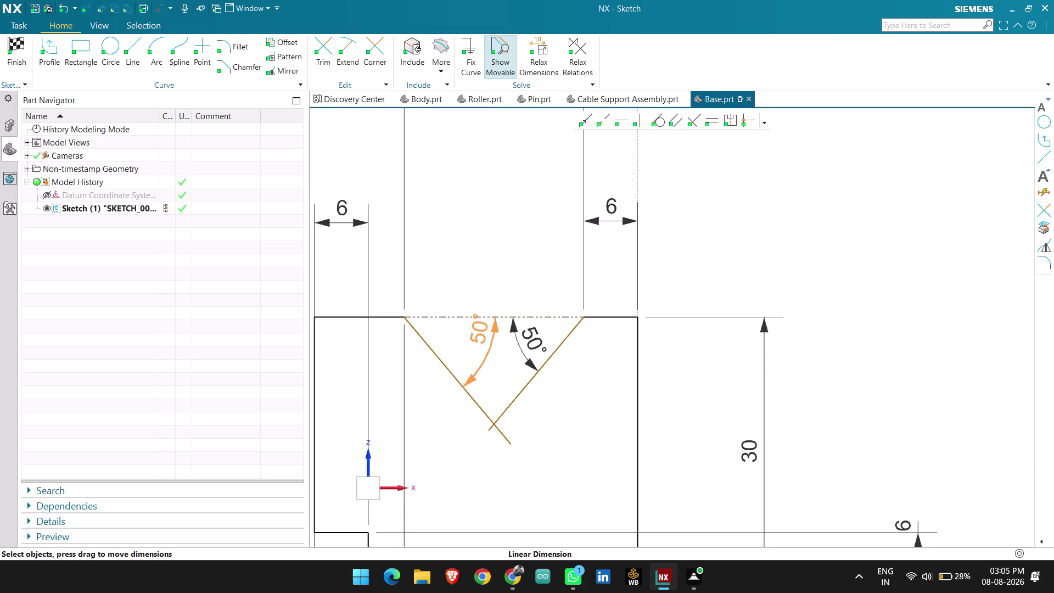
scroll(down, 3)
scroll(down, 3)
scroll(up, 3)
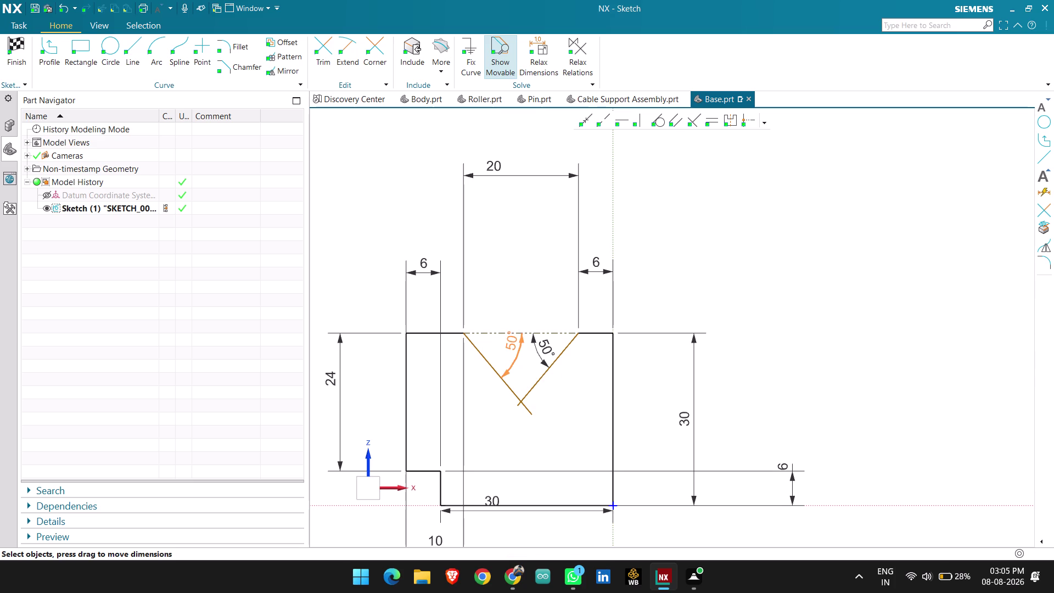
key(ctrl+z)
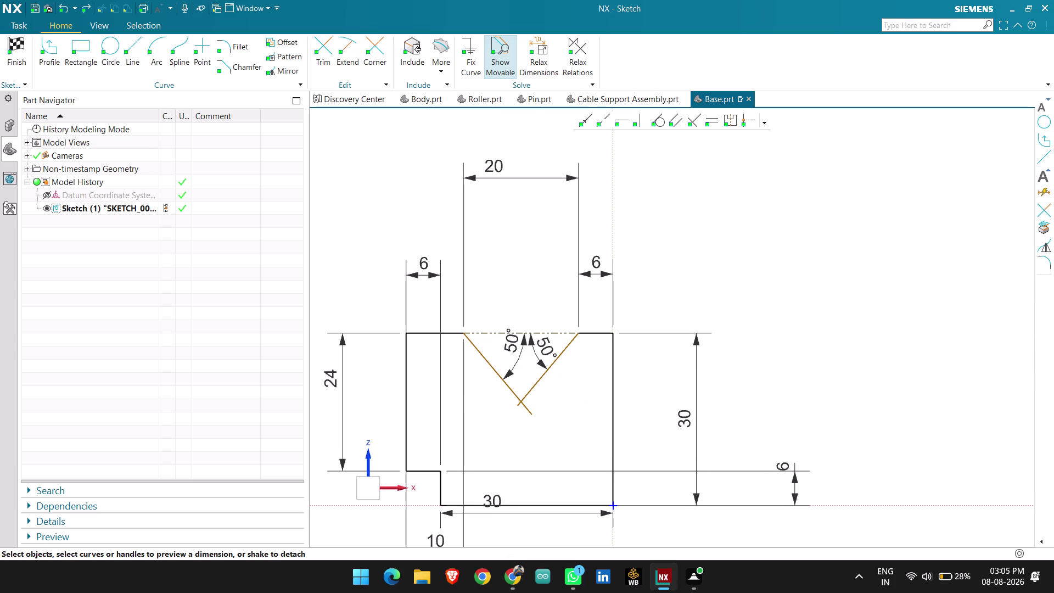
Undo sixteen times to remove both notch lines and angles, then select the short top-left edge.
key(ctrl+z)
key(ctrl+z)
key(ctrl+z)
key(ctrl+z)
key(ctrl+z)
key(ctrl+z)
key(ctrl+z)
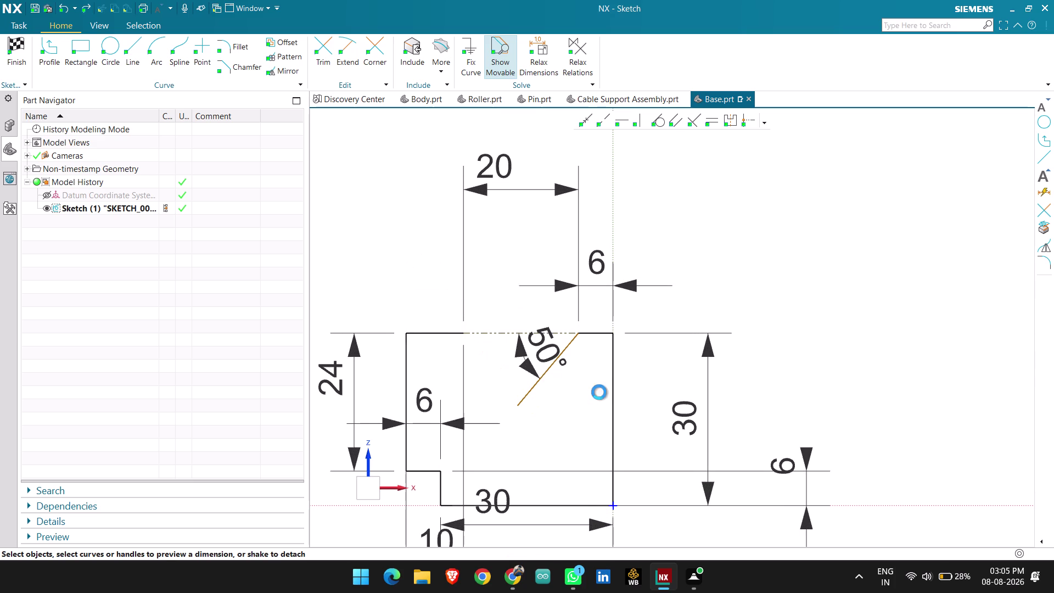
key(ctrl+z)
key(ctrl+z)
key(ctrl+z)
key(ctrl+z)
key(ctrl+z)
key(ctrl+z)
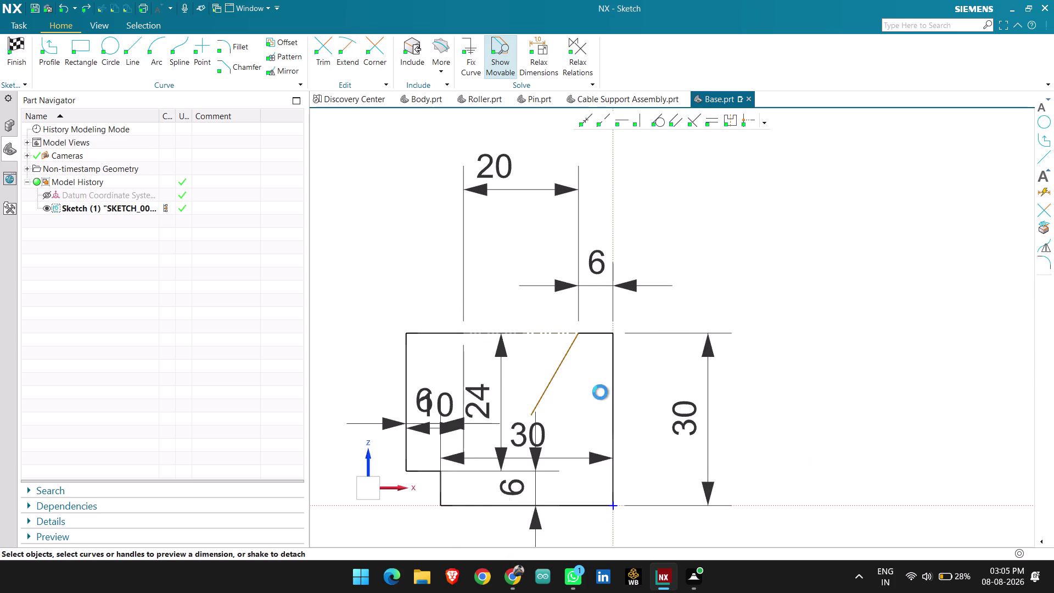
key(ctrl+z)
key(ctrl+z)
key(ctrl+z)
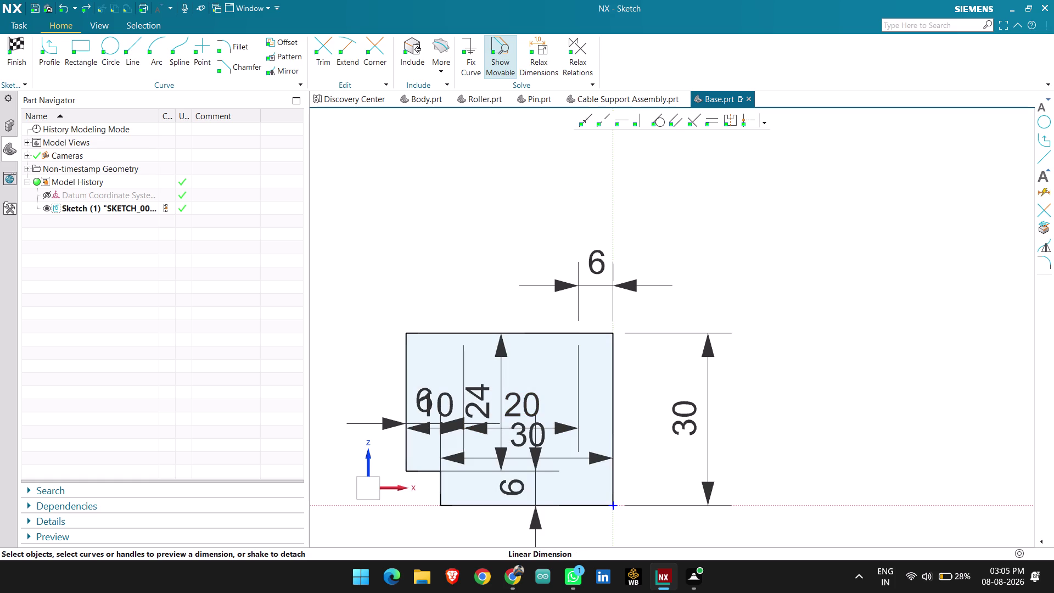
click(434, 331)
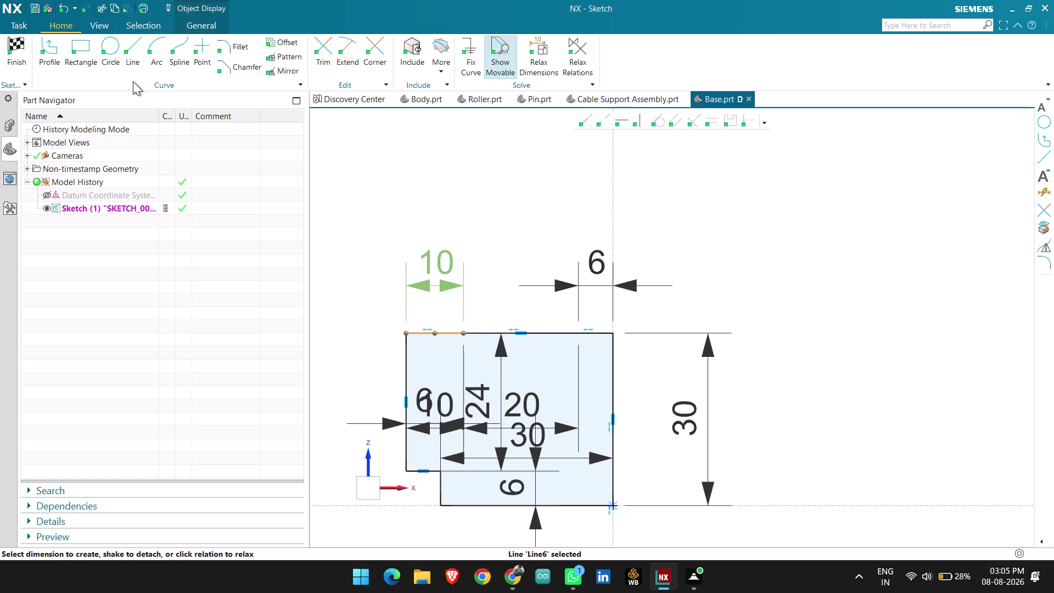
click(128, 46)
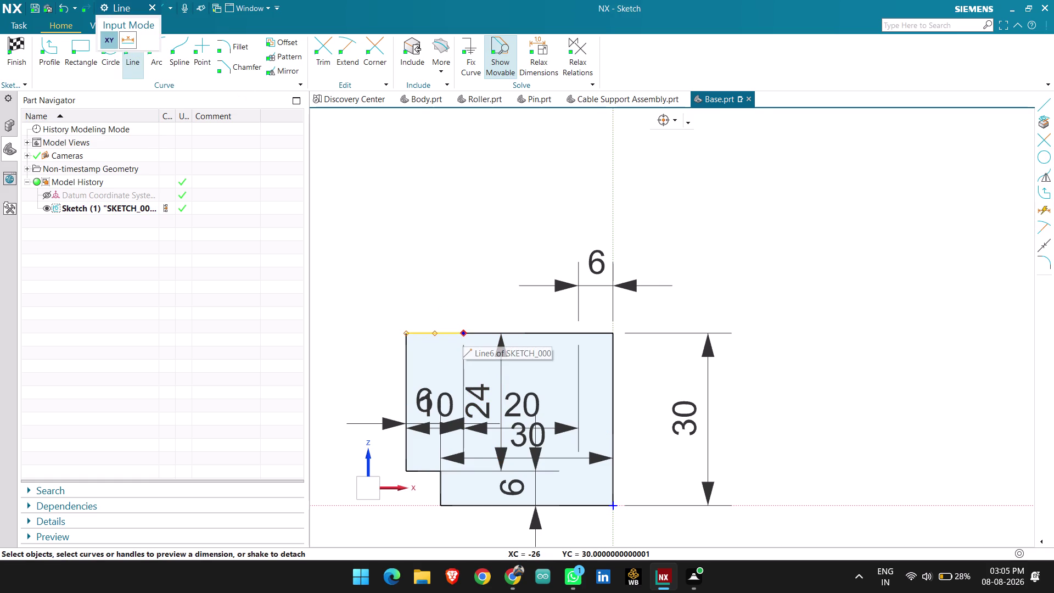
Draw a single slanted line from the top edge down toward the profile's lower right.
click(463, 332)
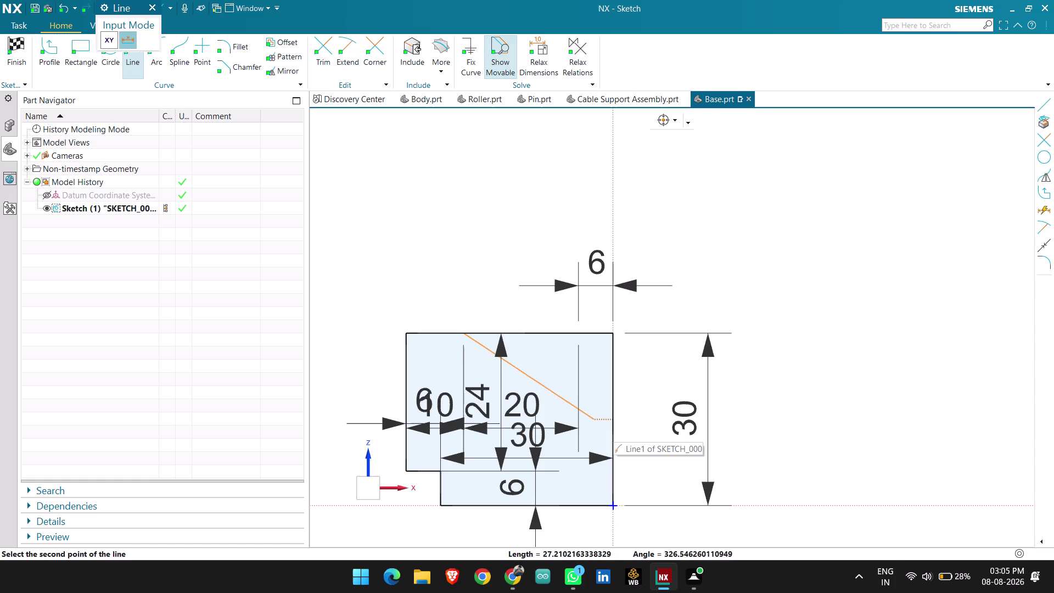
click(599, 423)
key(Escape)
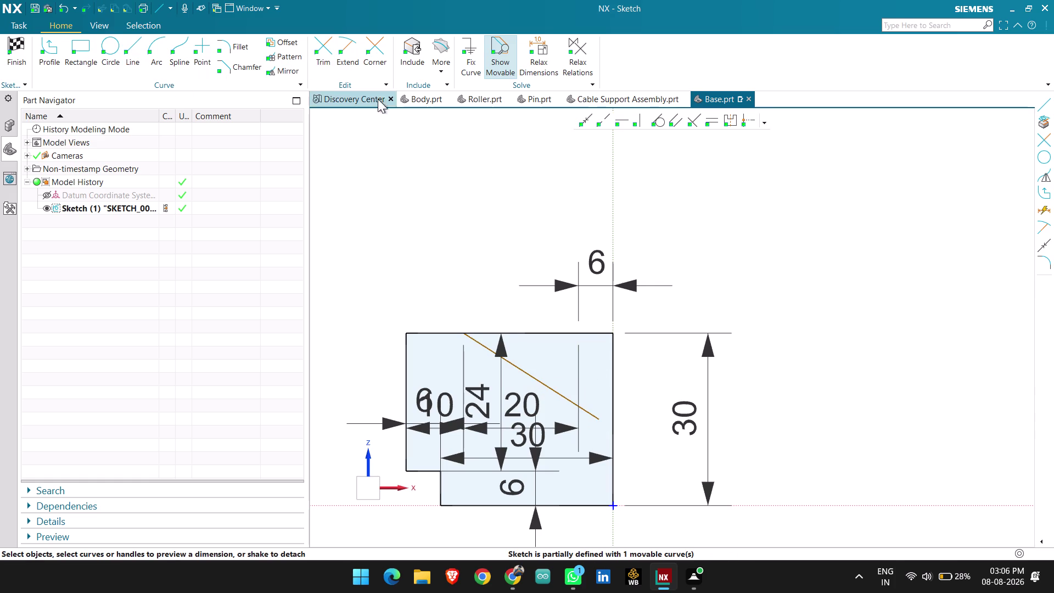
Add an Angular dimension between the slanted line and the top edge.
key(d)
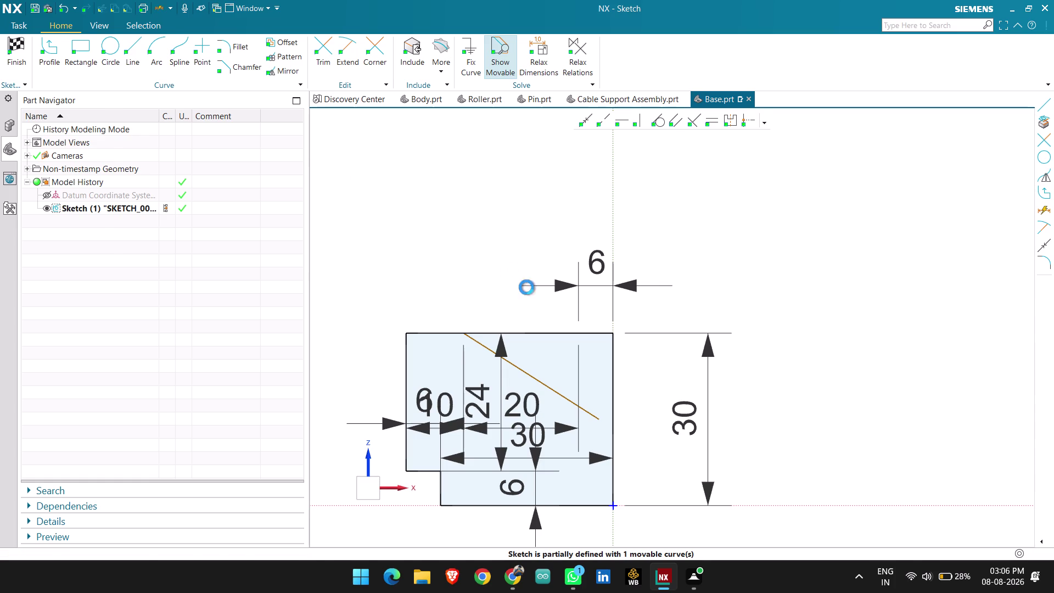
click(585, 334)
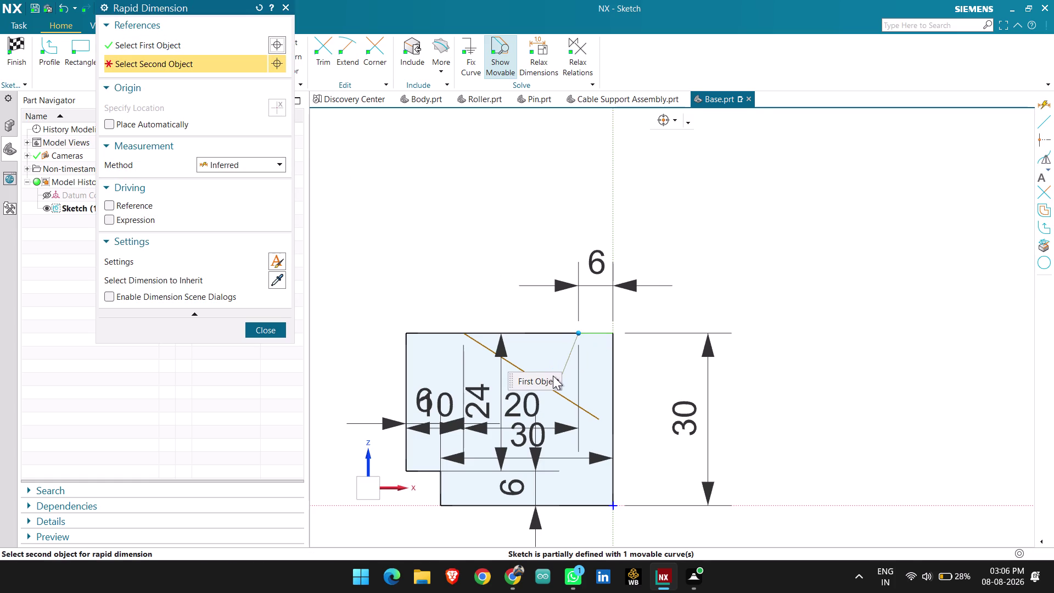
click(518, 365)
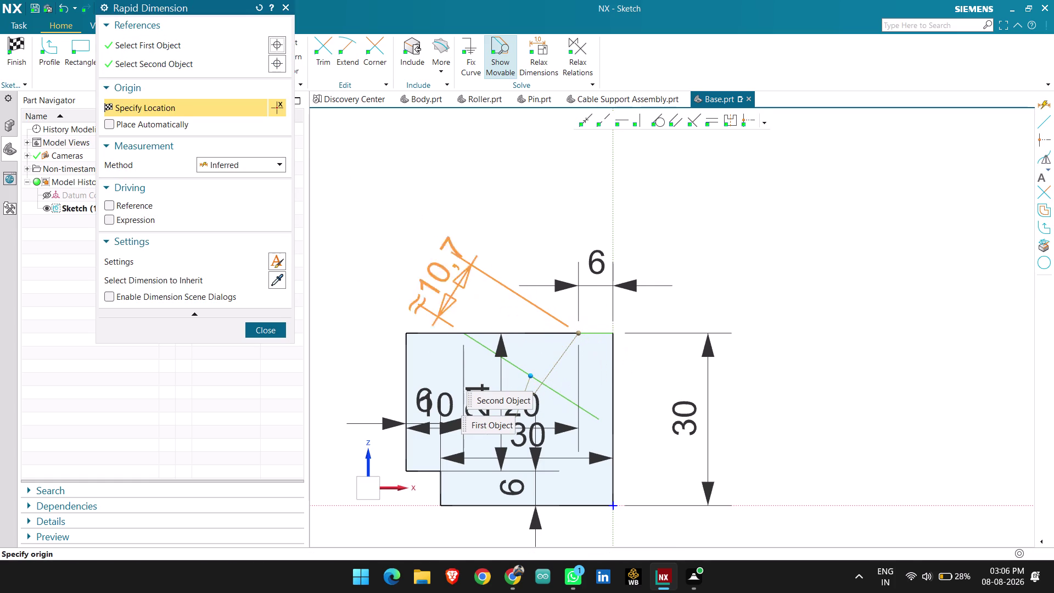
click(237, 165)
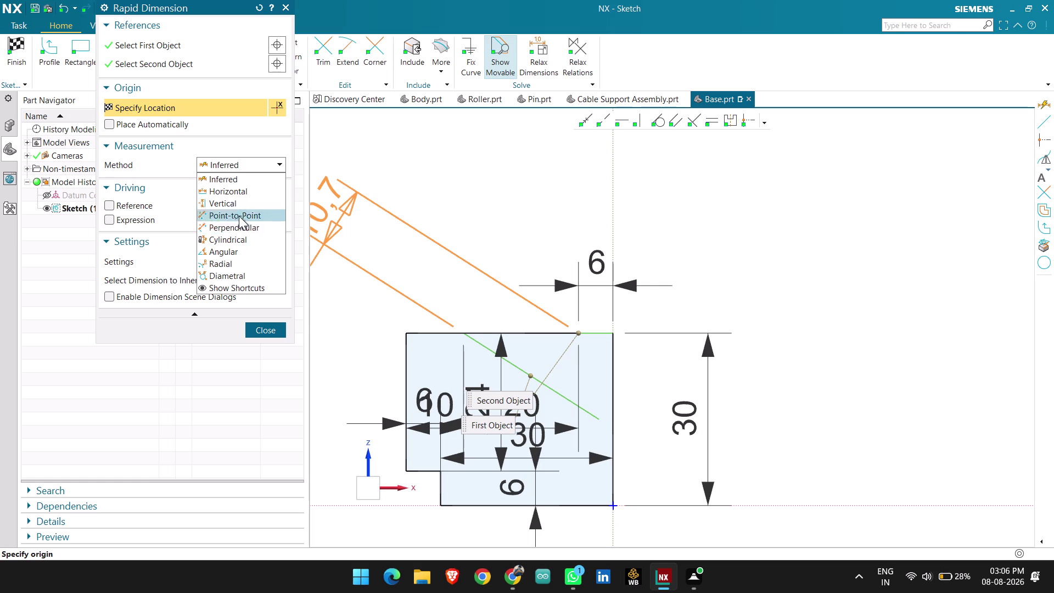
click(250, 253)
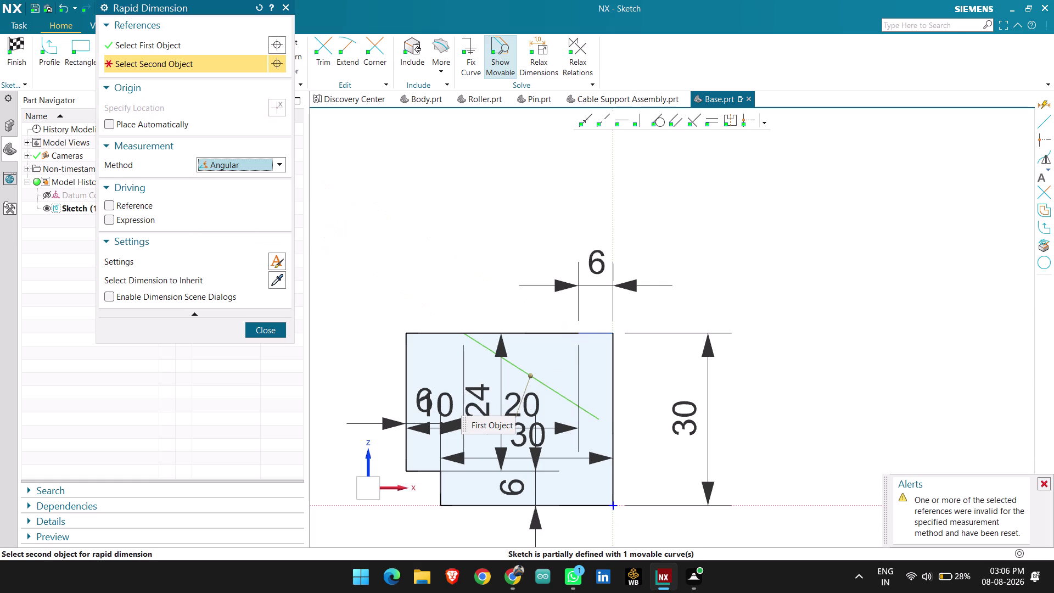
click(554, 334)
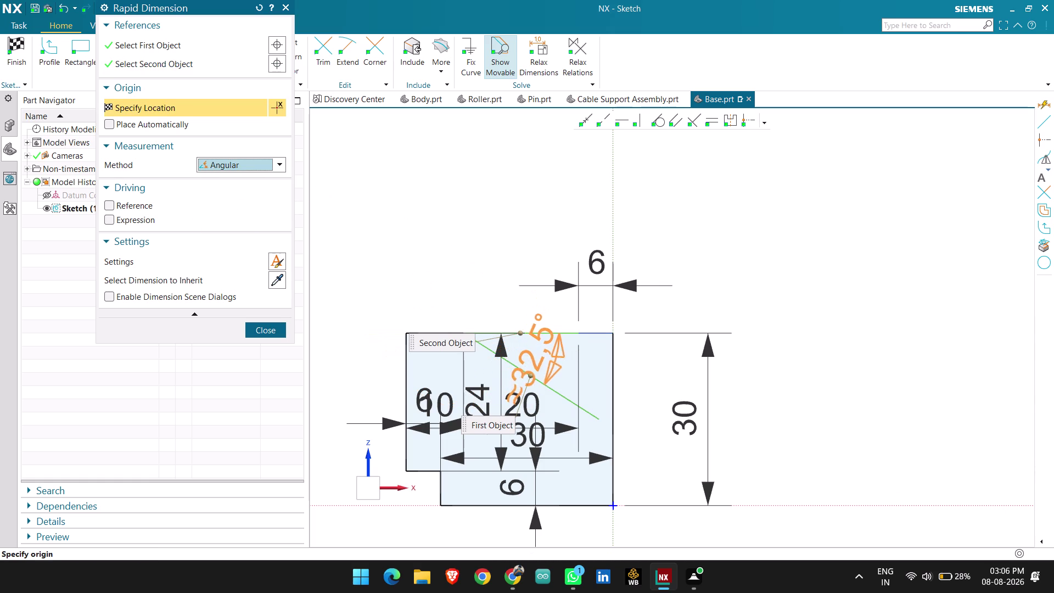
click(537, 362)
key(Escape)
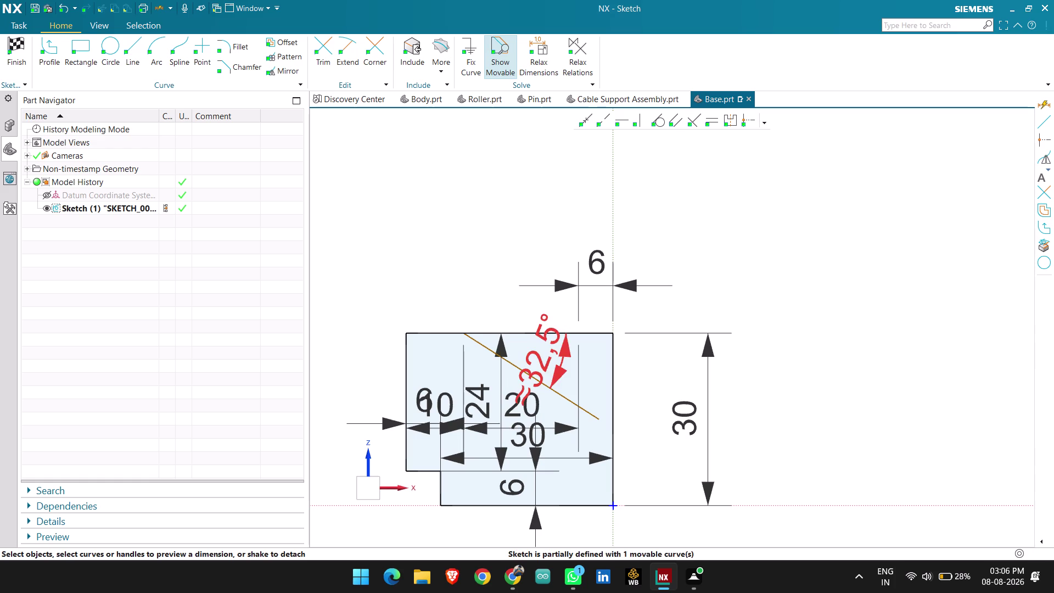
Set the angle to 50° and drag its label to the upper left.
double_click(542, 359)
text(50)
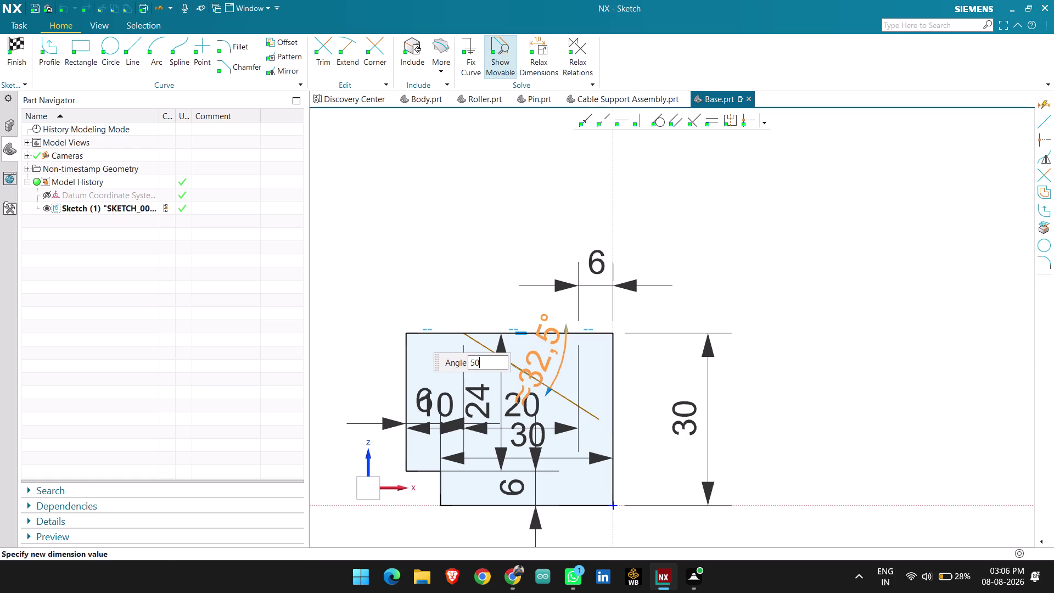
key(Return)
middle_click(477, 266)
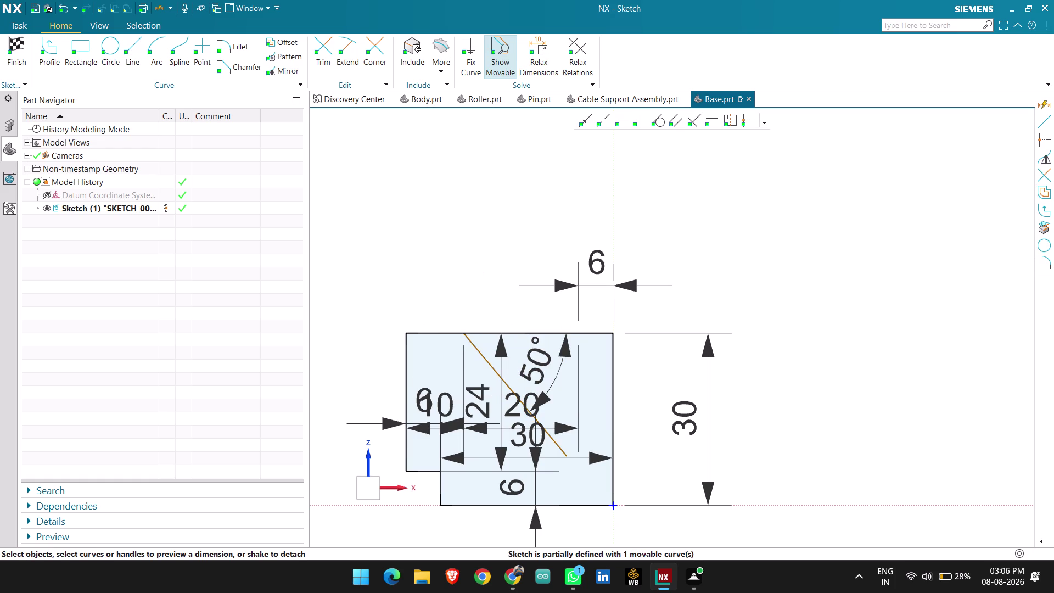
drag(540, 383, 382, 236)
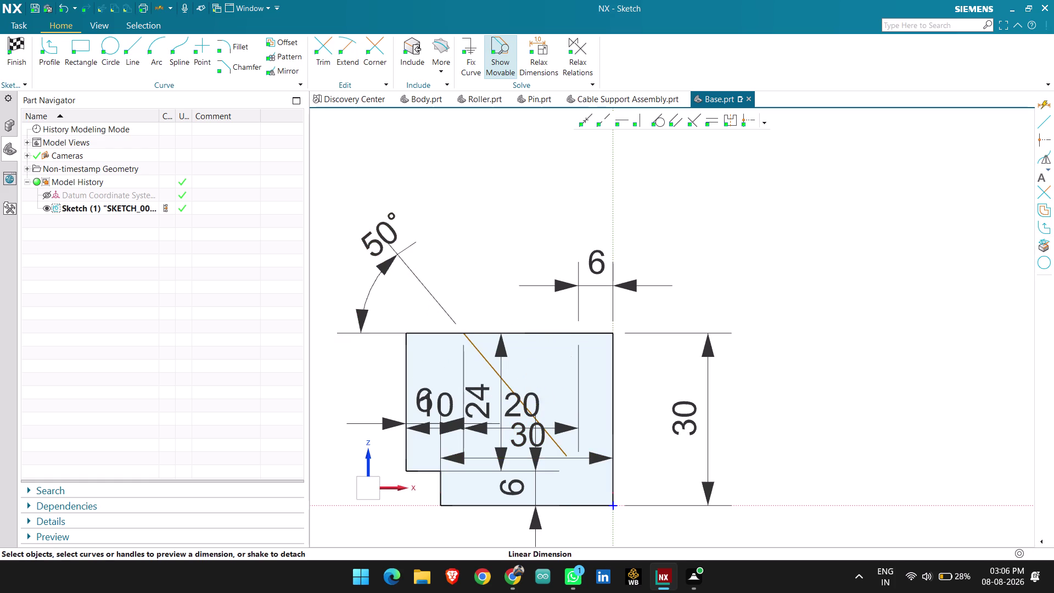
Place the 10 dimension beneath the profile and shrink the dimension text five steps.
drag(437, 415, 440, 508)
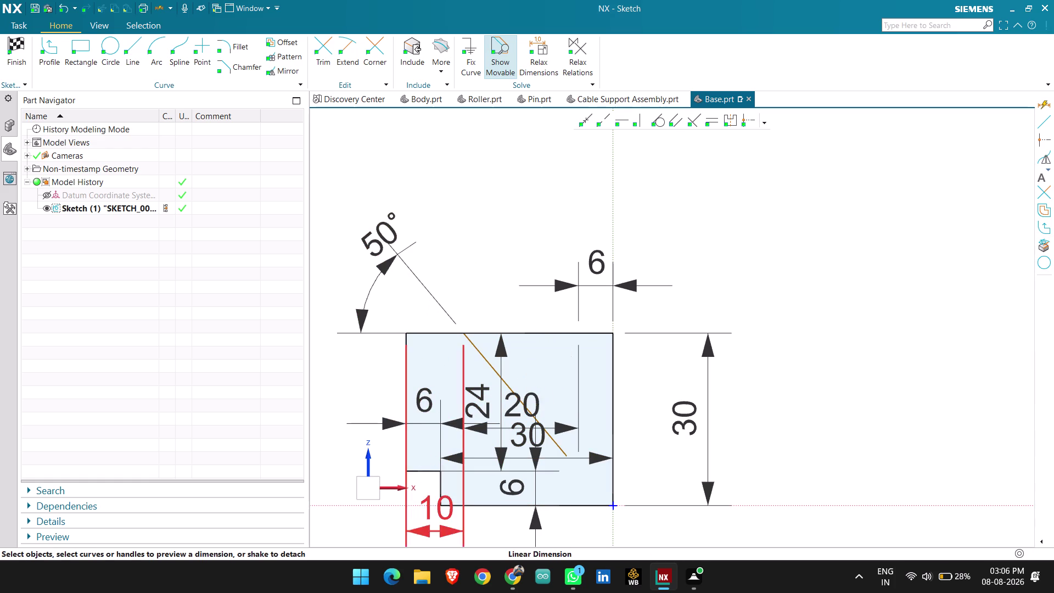
click(442, 509)
key(ctrl+Down)
key(ctrl+Down)
key(ctrl+Down)
key(ctrl+Down)
key(ctrl+Down)
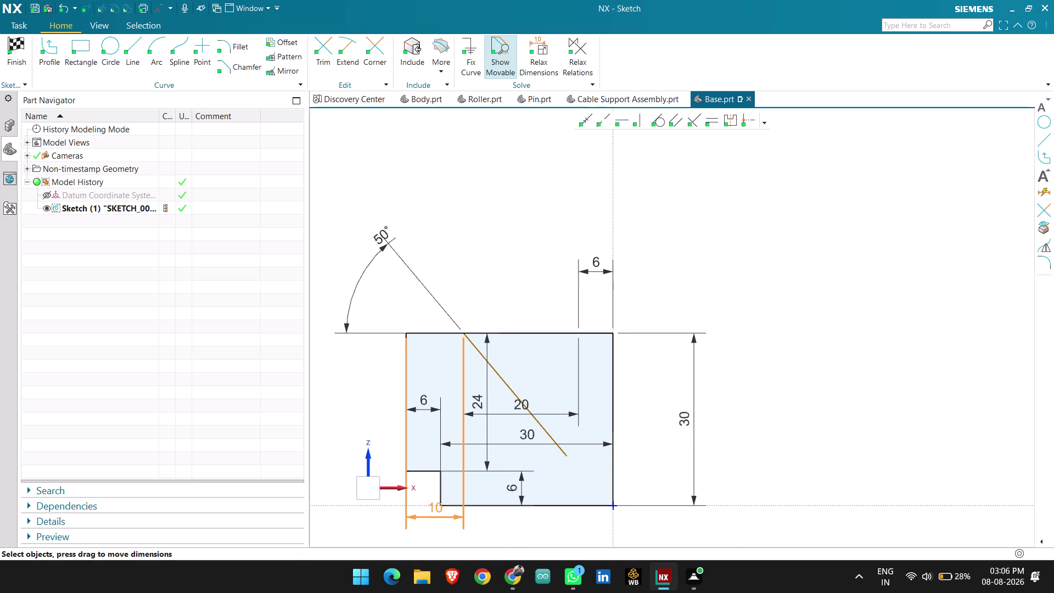
scroll(up, 3)
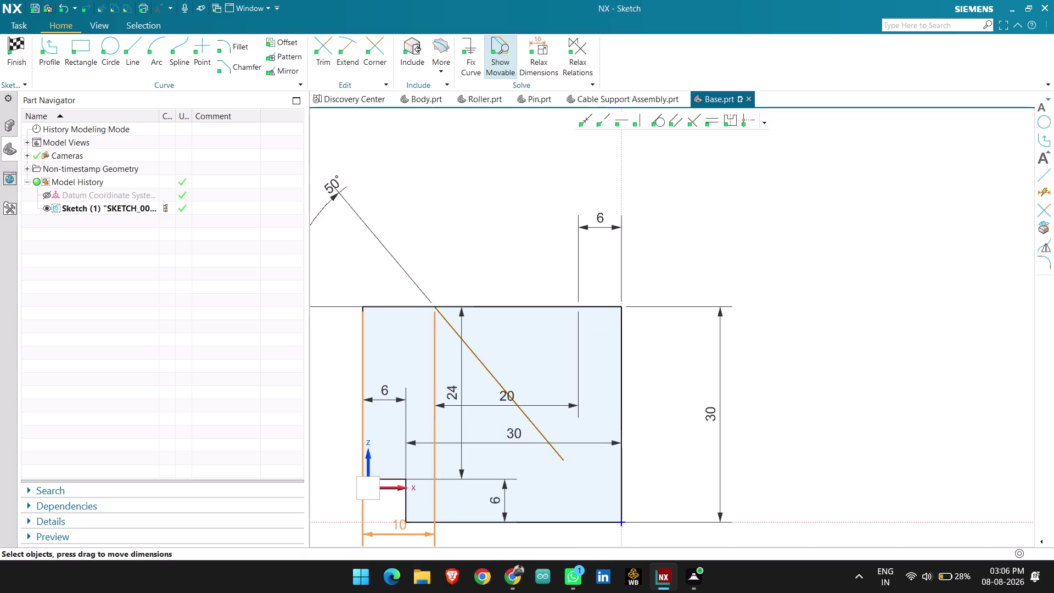
Select the left segment of the top edge.
click(393, 305)
scroll(up, 3)
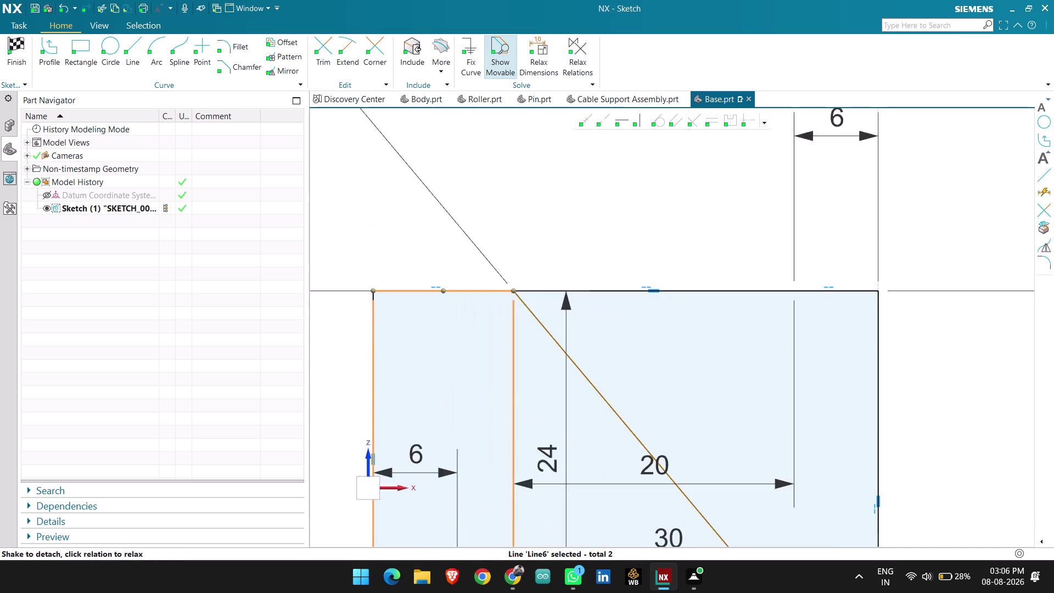
click(352, 306)
Dimension the top edge's left segment at 10, placed above the edge.
scroll(down, 3)
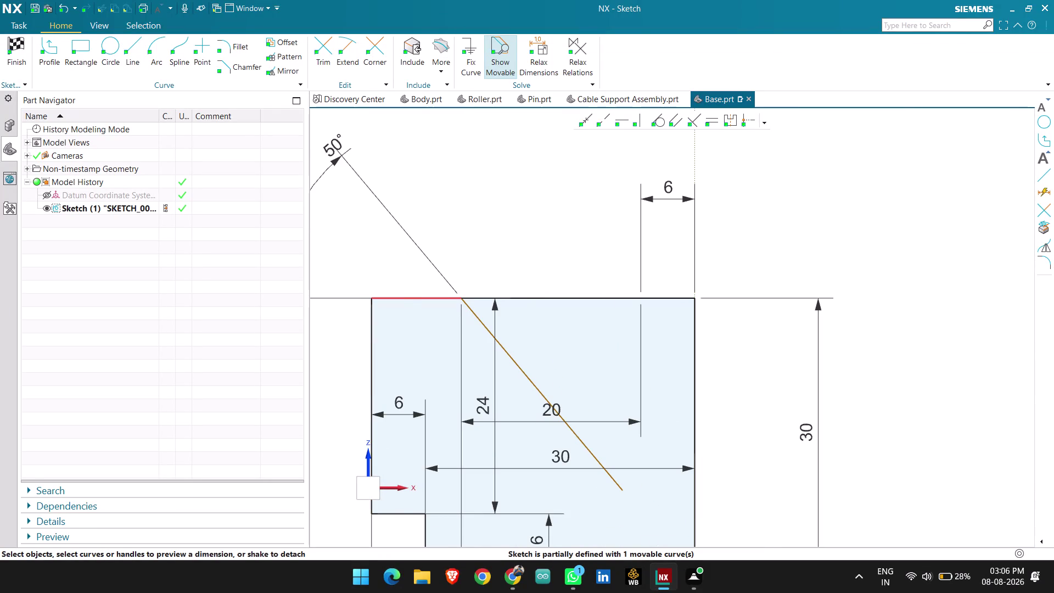
click(398, 296)
click(409, 267)
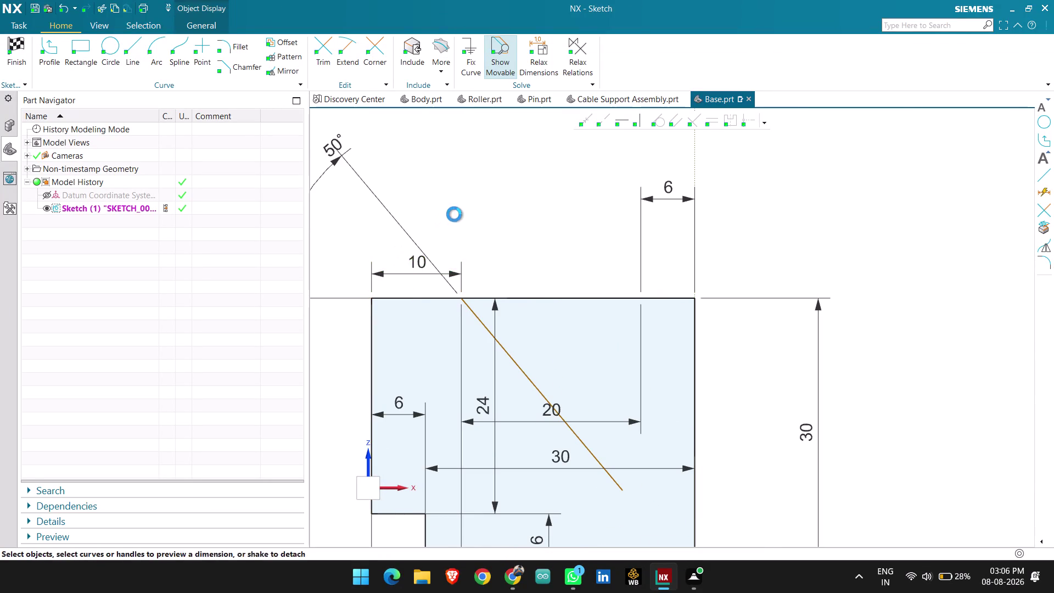
click(454, 214)
scroll(down, 3)
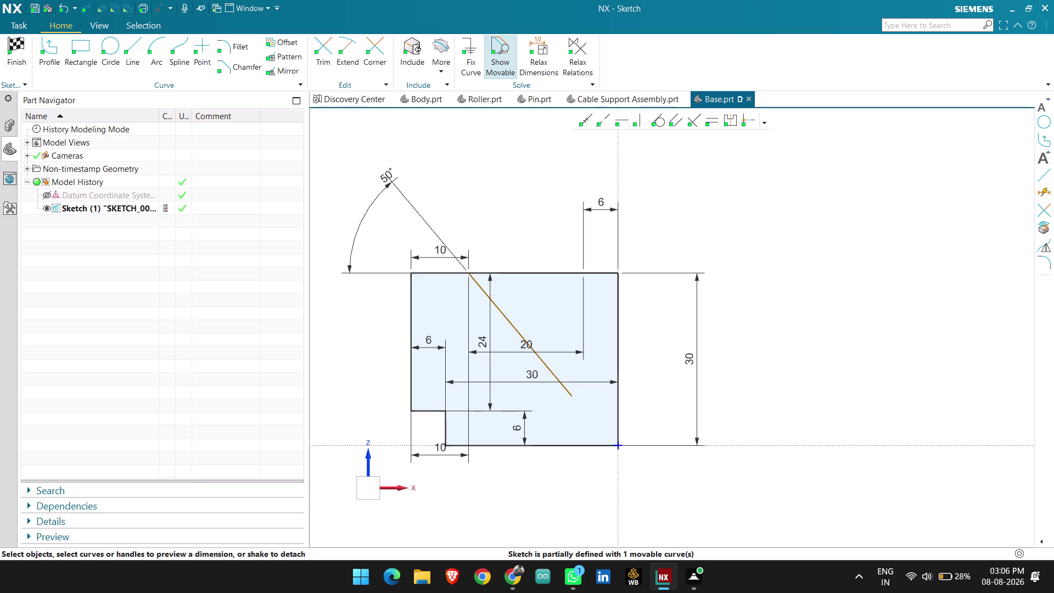
click(333, 43)
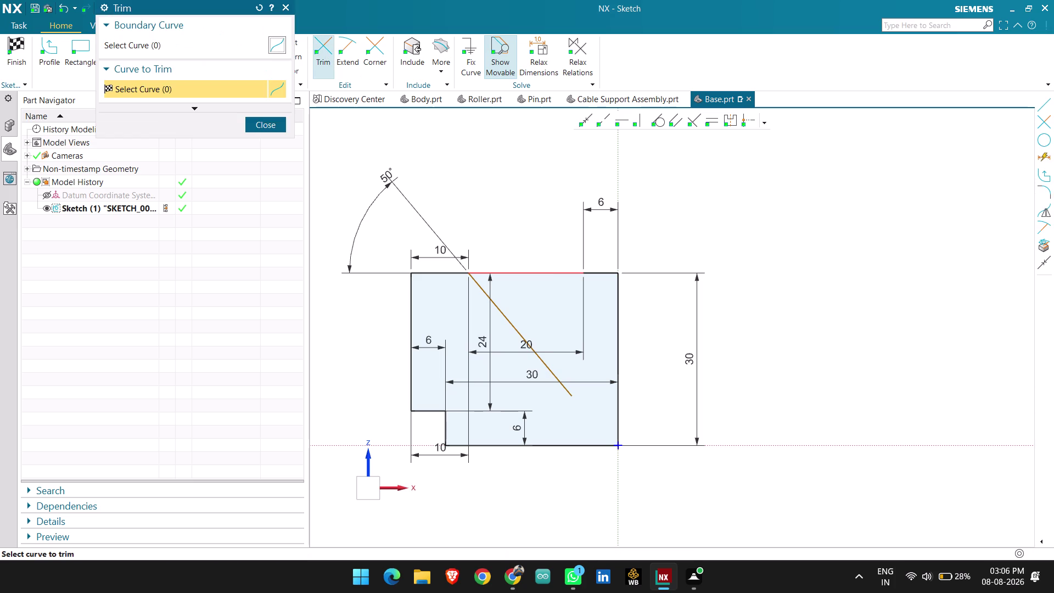
Trim off the top edge right of the slanted line, the inner vertical and the top-right piece.
click(546, 275)
click(587, 274)
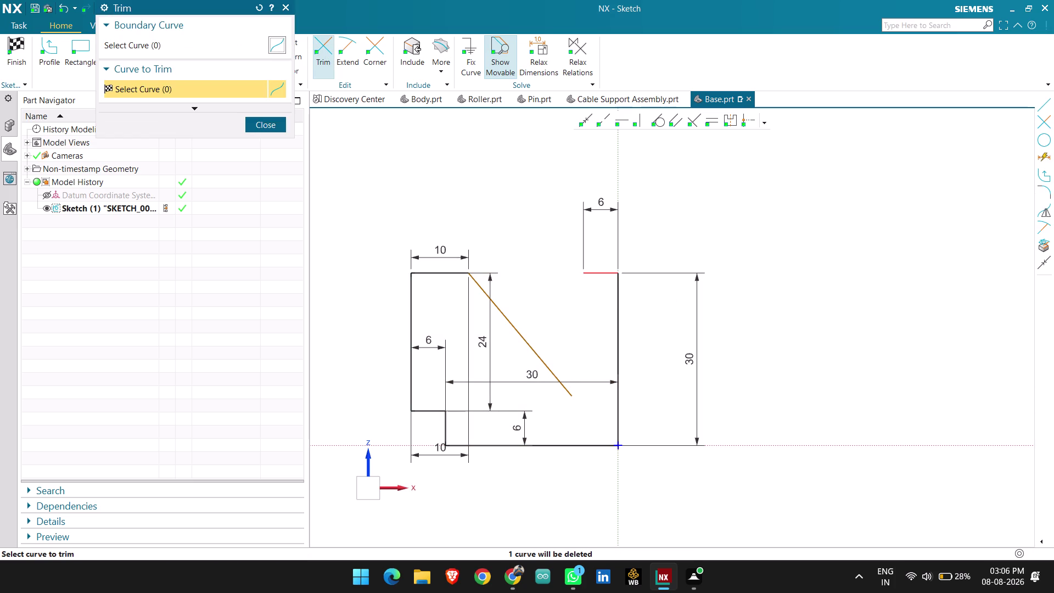
click(261, 121)
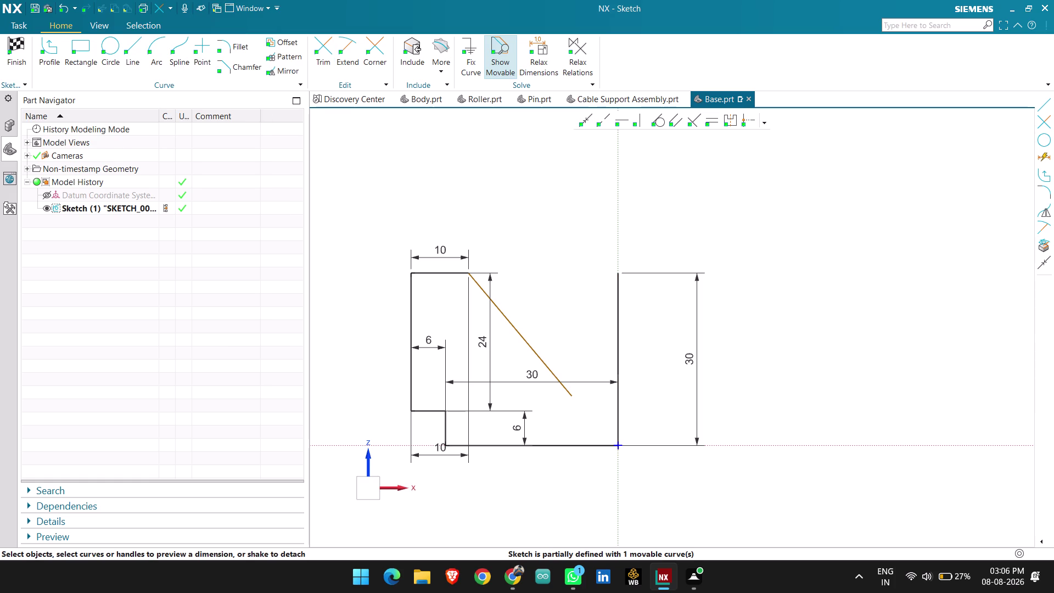
scroll(down, 3)
scroll(up, 3)
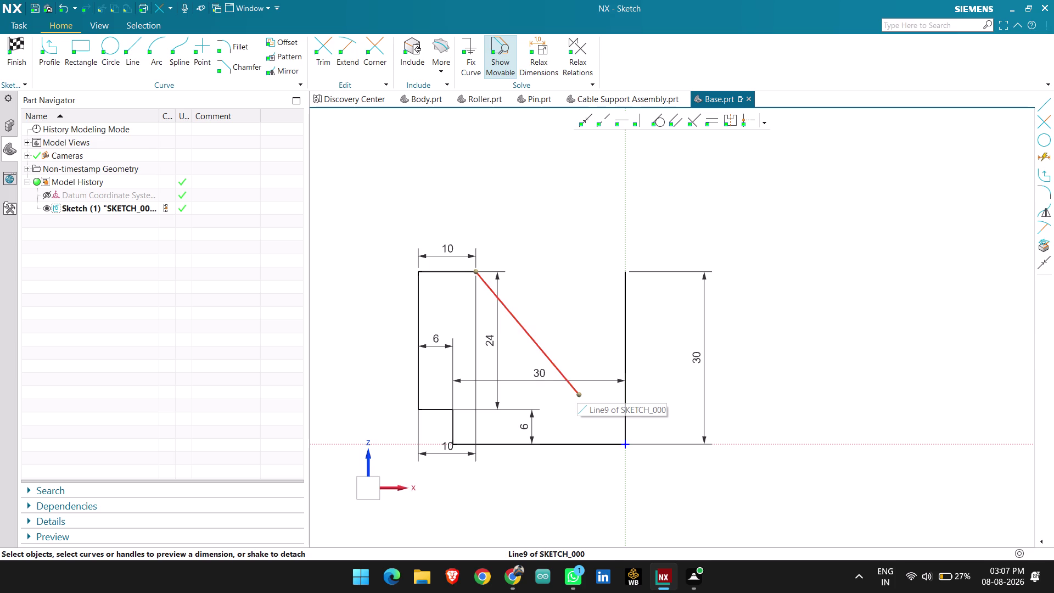
click(141, 46)
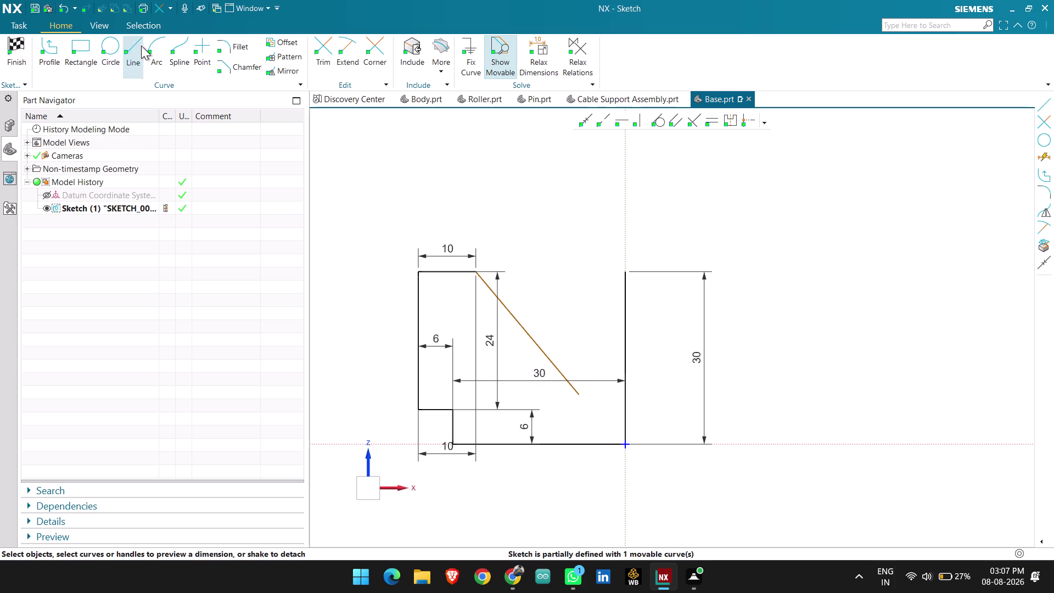
Draw a horizontal line from the slanted line's lower end to the right edge.
click(580, 393)
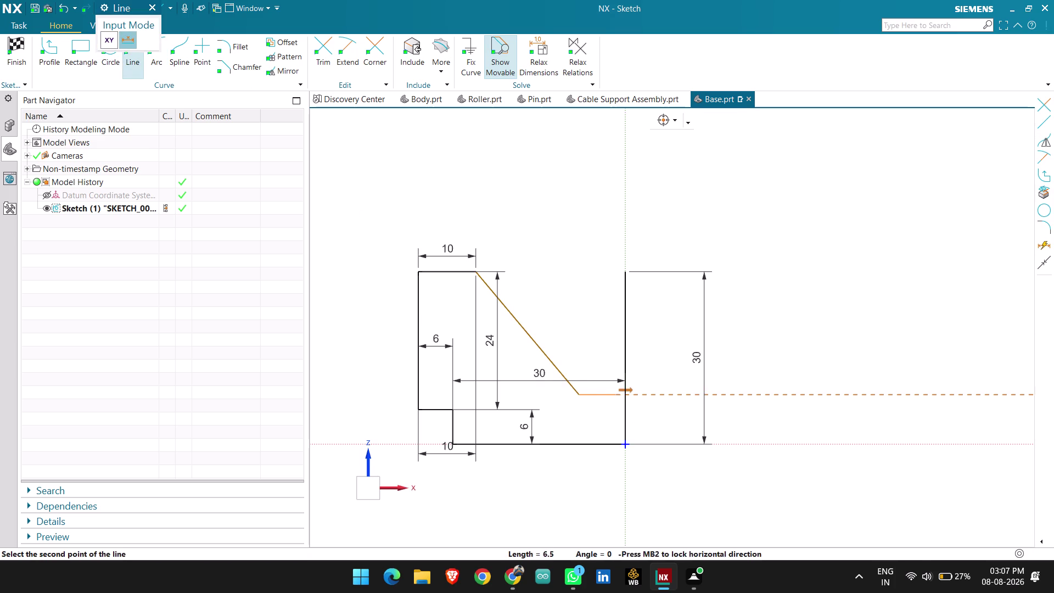
click(625, 395)
key(Escape)
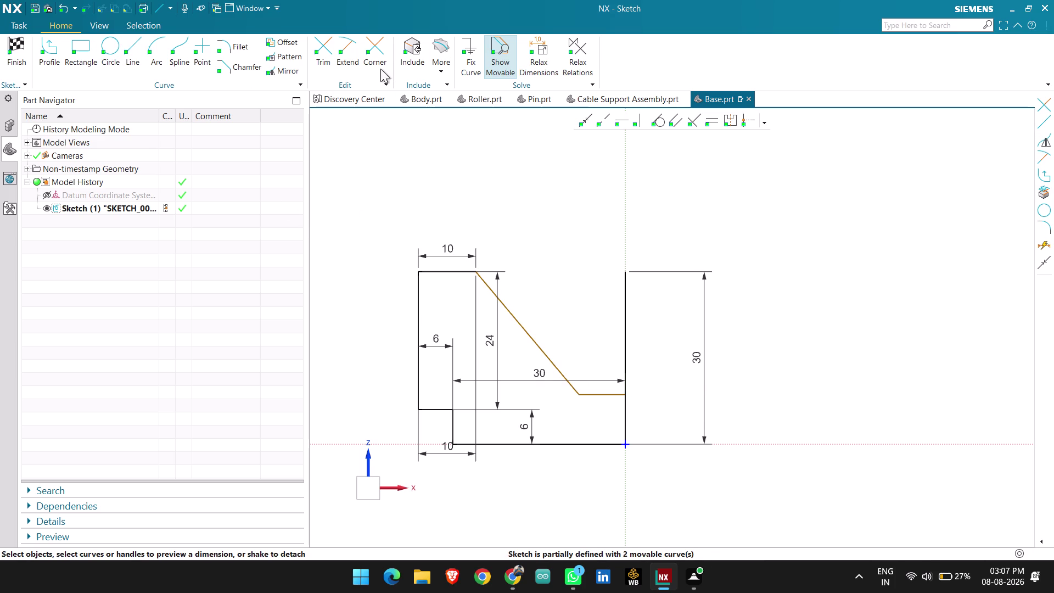
click(297, 76)
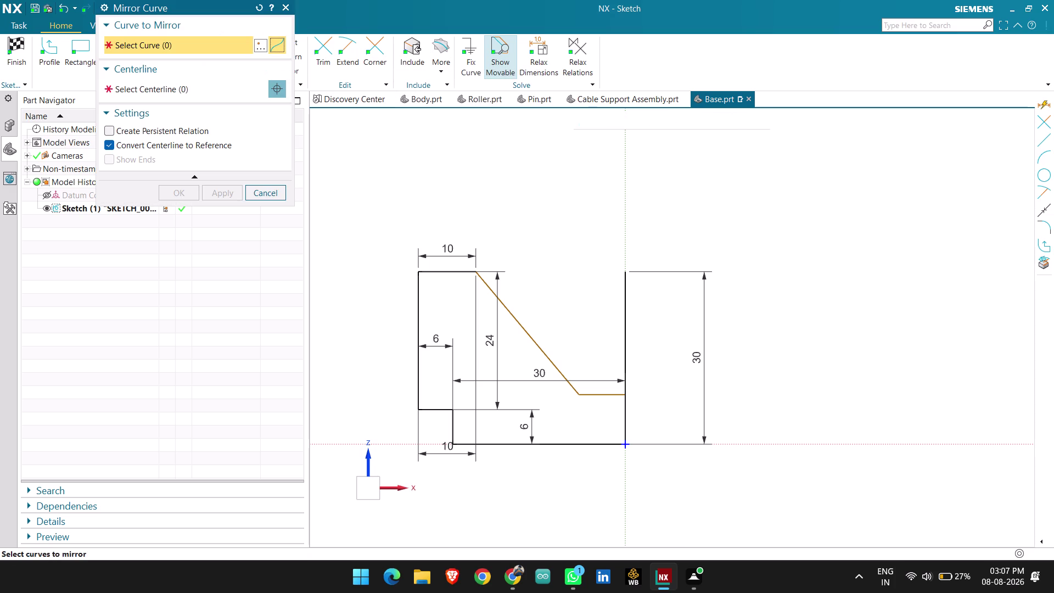
Select the profile curves to mirror, from the top-left segment to the bottom edge.
click(433, 266)
click(437, 270)
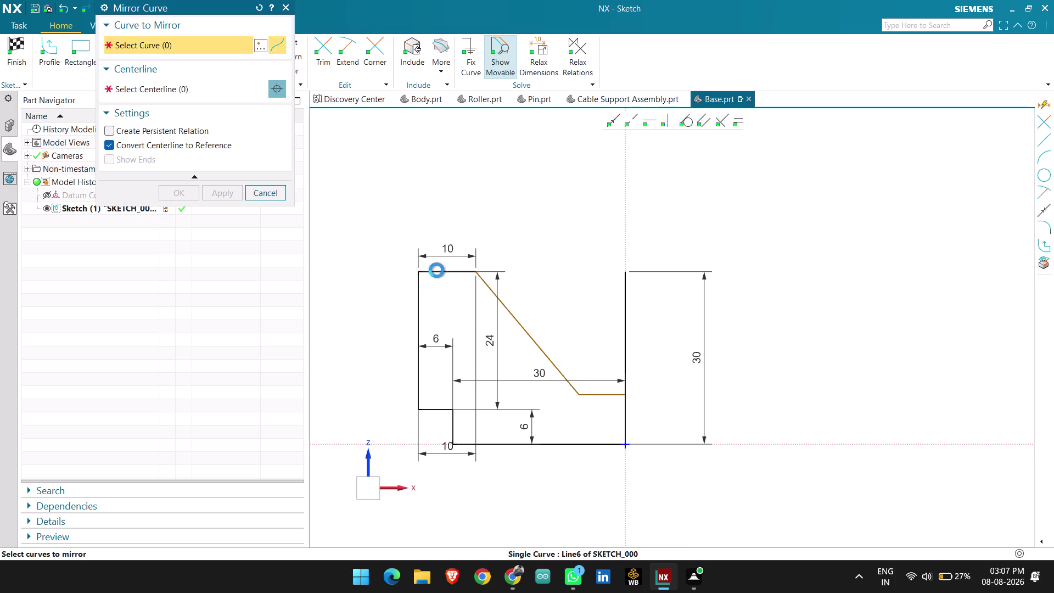
click(424, 293)
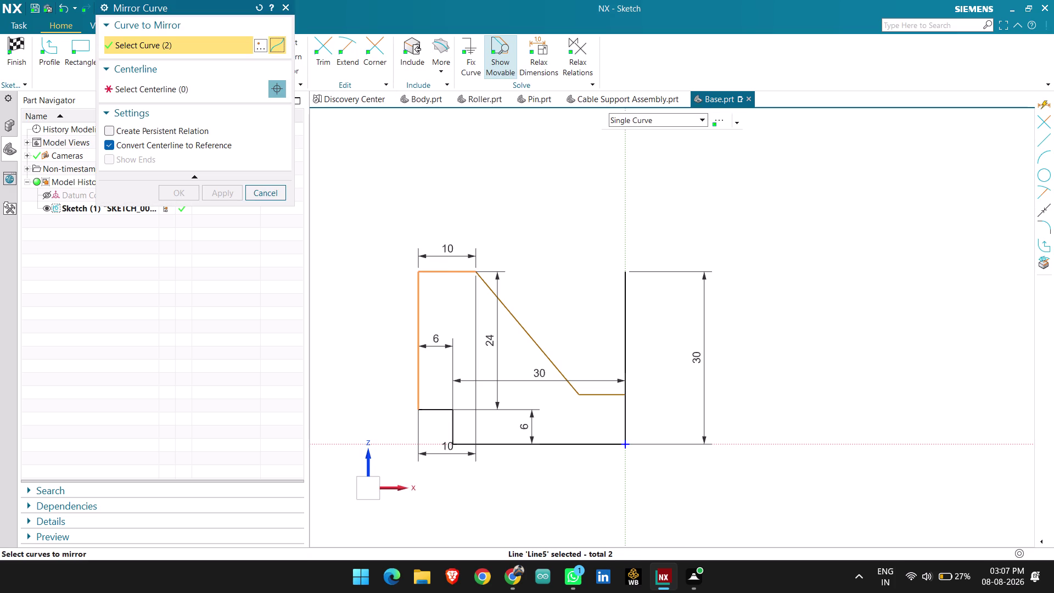
click(443, 408)
click(451, 427)
click(496, 445)
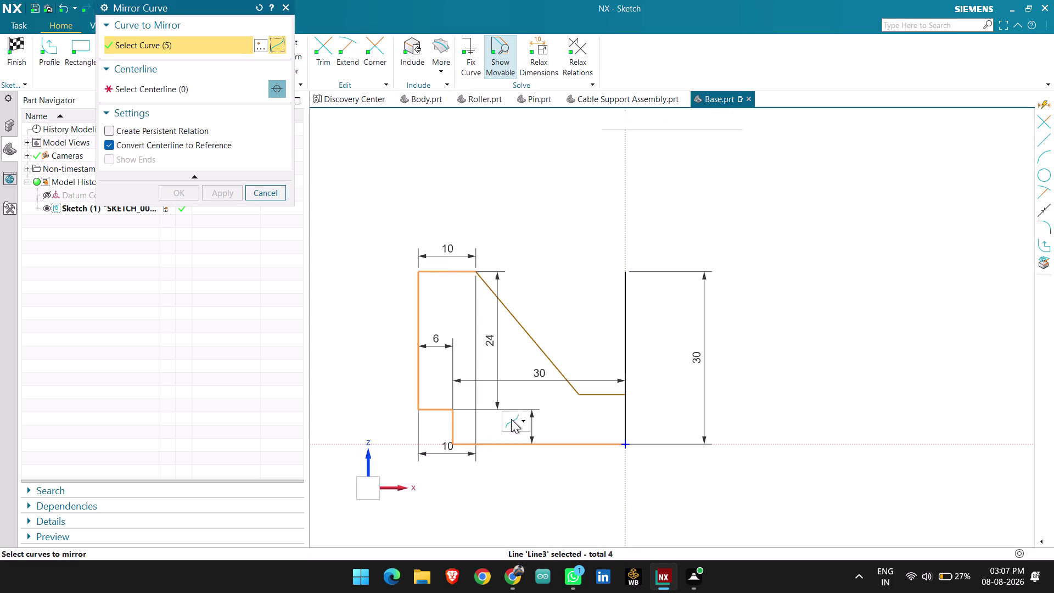
click(528, 330)
click(607, 398)
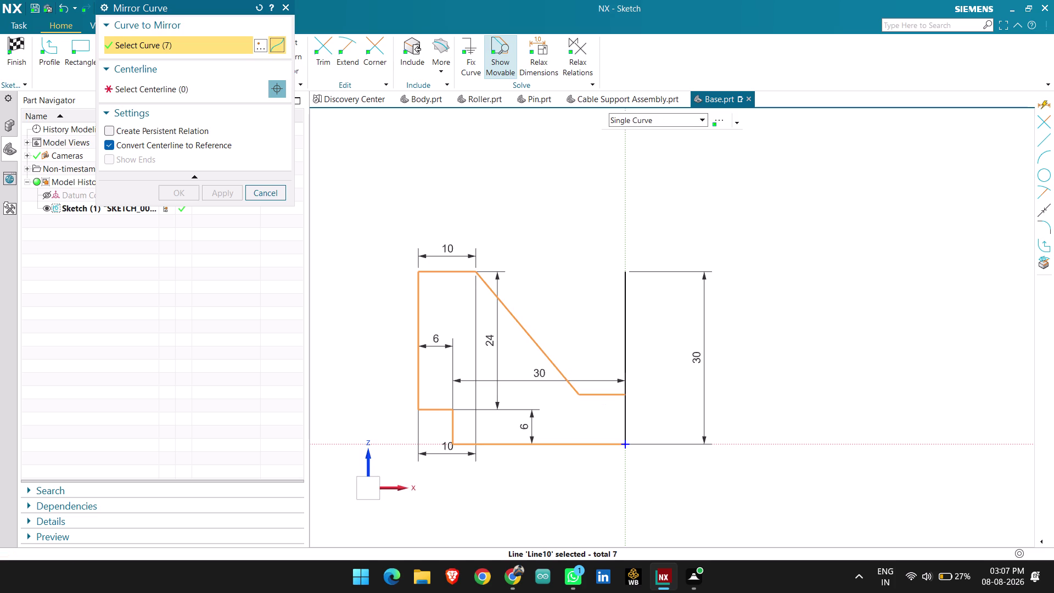
Mirror the selected curves about the vertical centreline and recentre the view.
click(219, 92)
click(624, 315)
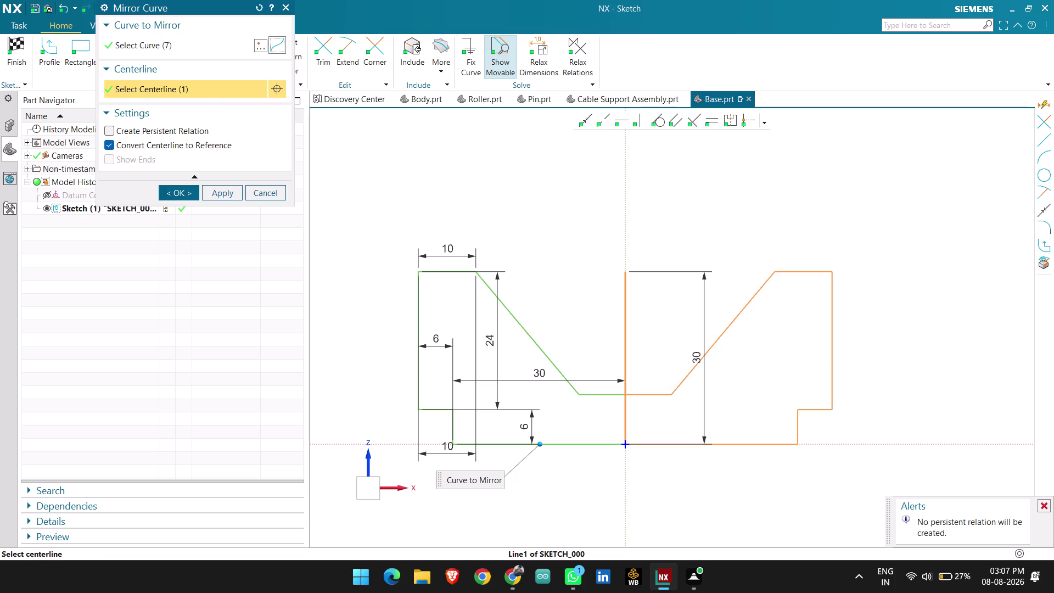
click(170, 196)
scroll(down, 3)
drag(692, 342, 705, 342)
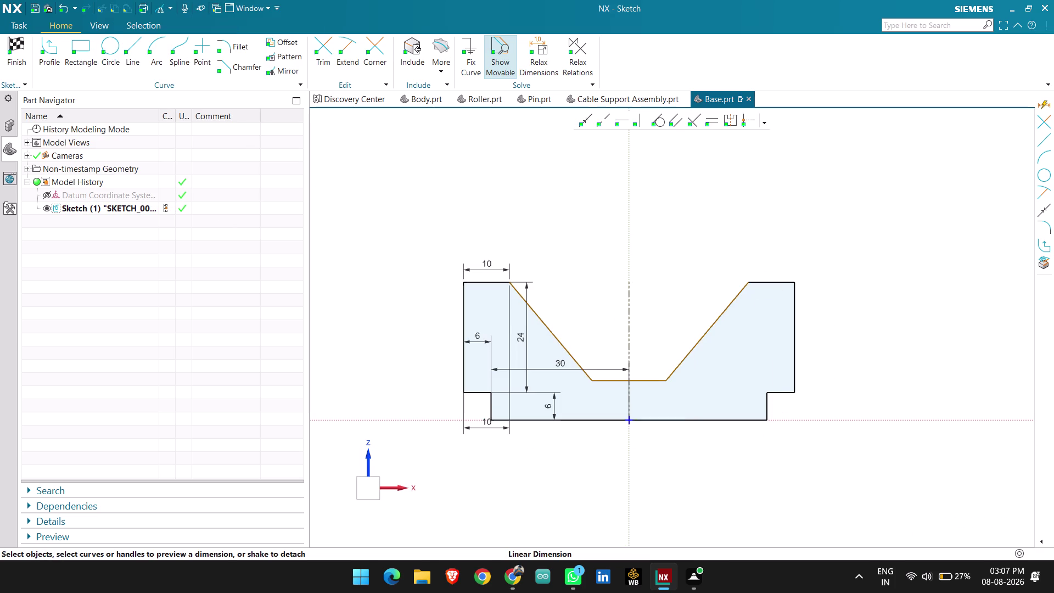
drag(706, 342, 919, 328)
scroll(up, 3)
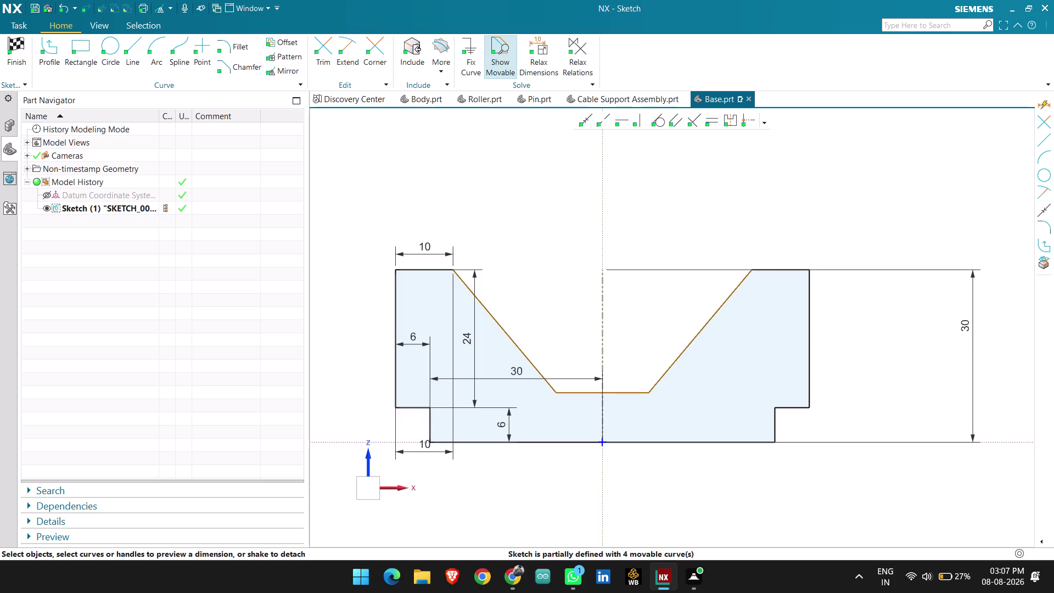
right_click(879, 270)
Delete a selected curve near the bottom of the profile.
double_click(921, 264)
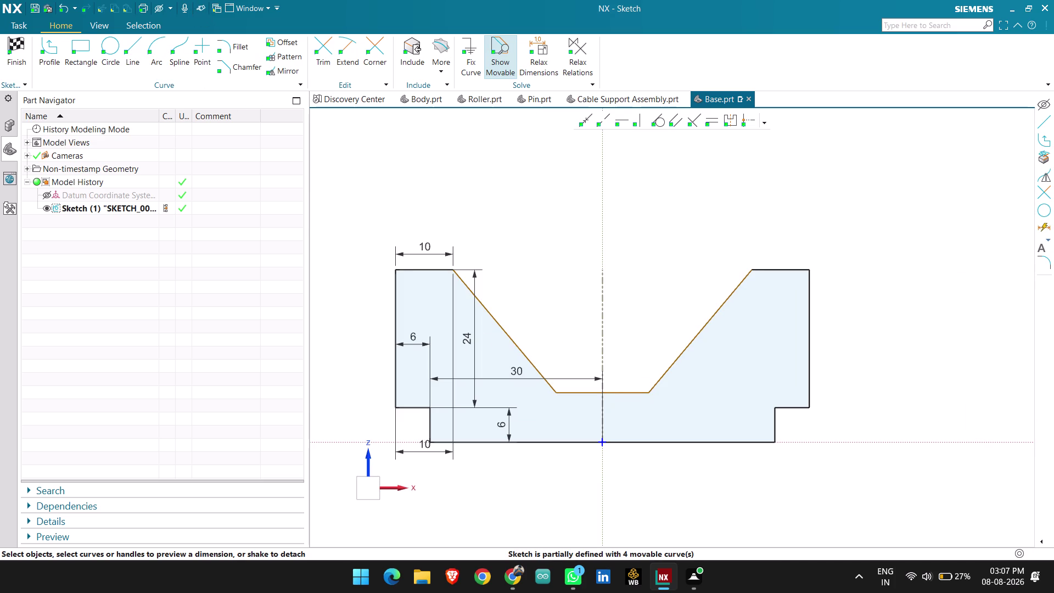
click(585, 393)
key(Delete)
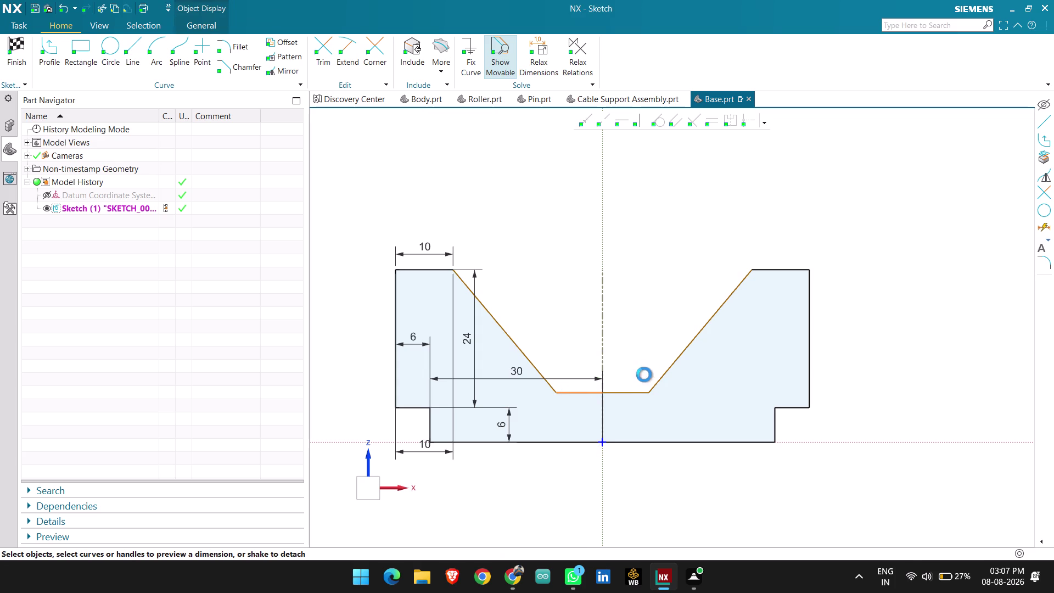
Open and cancel Project Curve, then open and close Extend without changes.
click(444, 47)
click(468, 102)
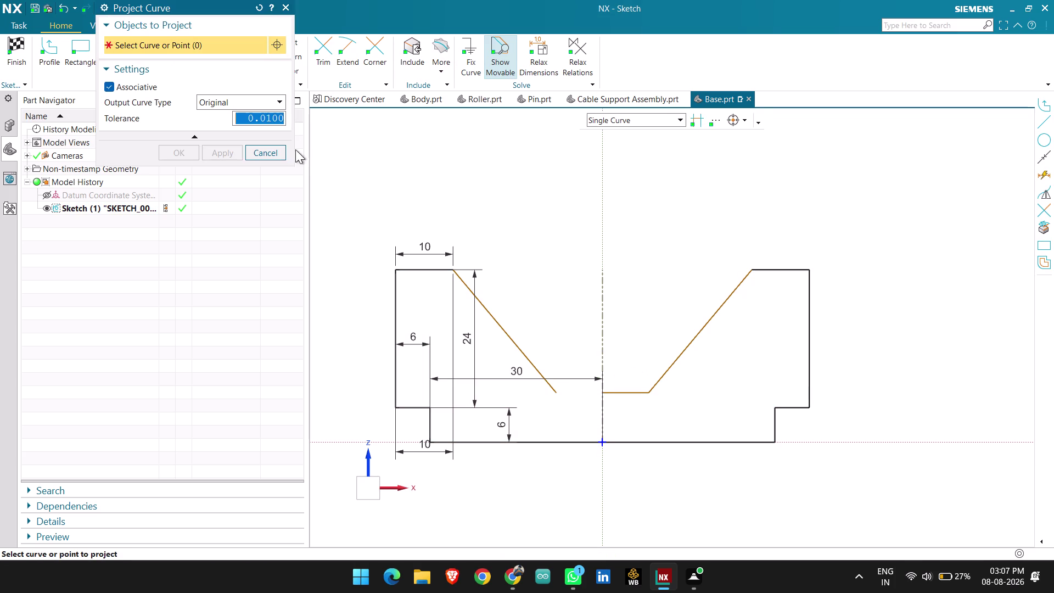
click(266, 147)
click(350, 47)
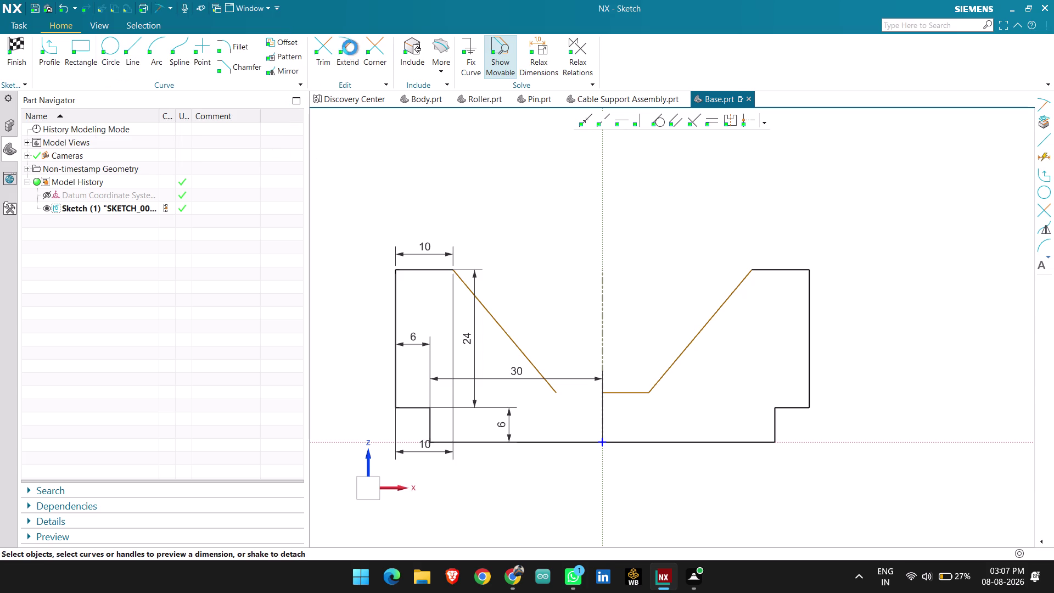
click(615, 392)
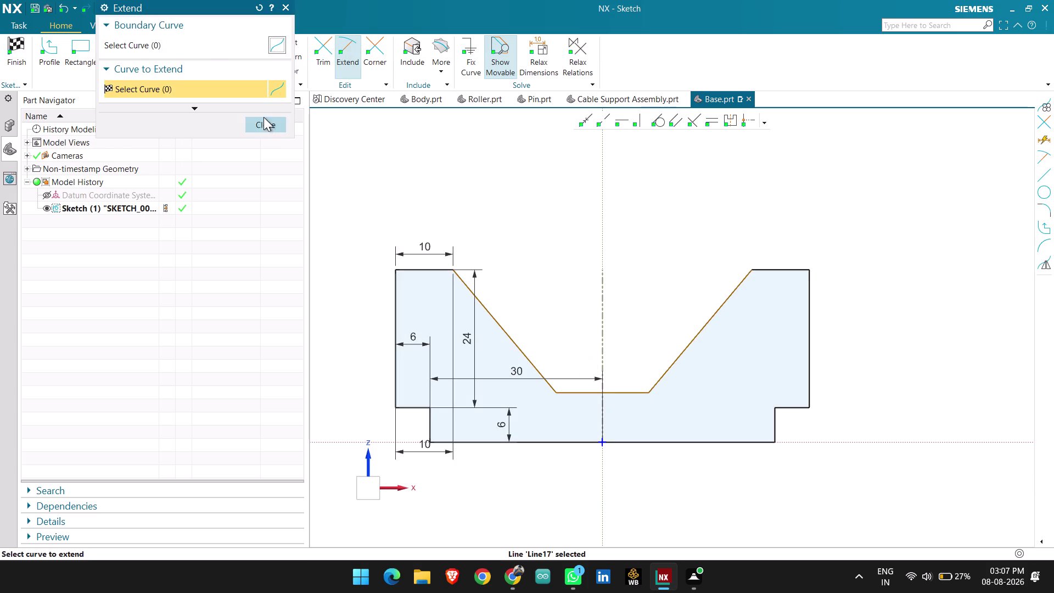
click(263, 117)
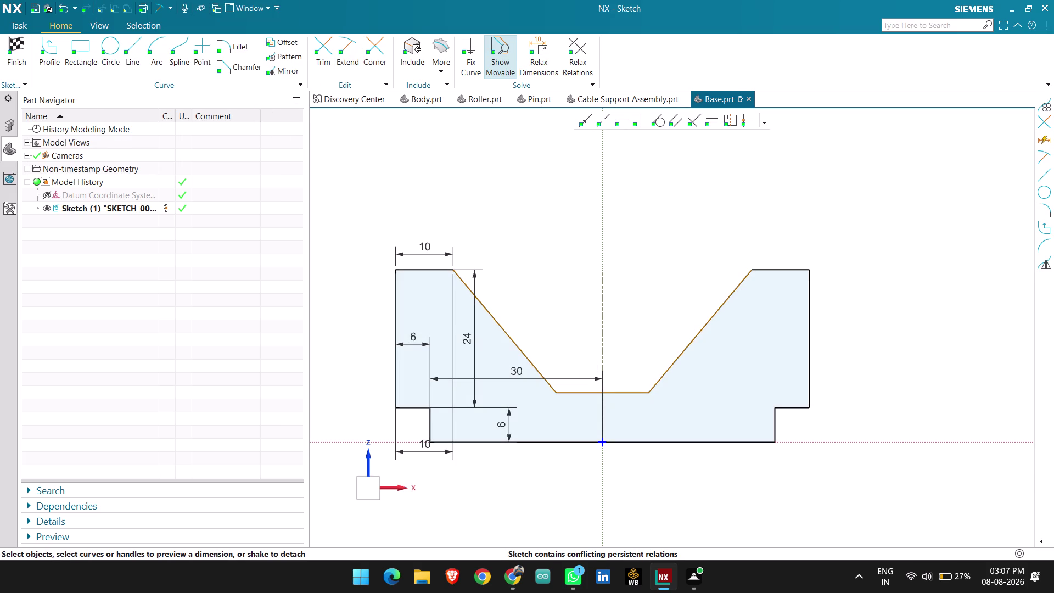
Add an inferred dimension between the notch's top corners, placed above the notch.
key(d)
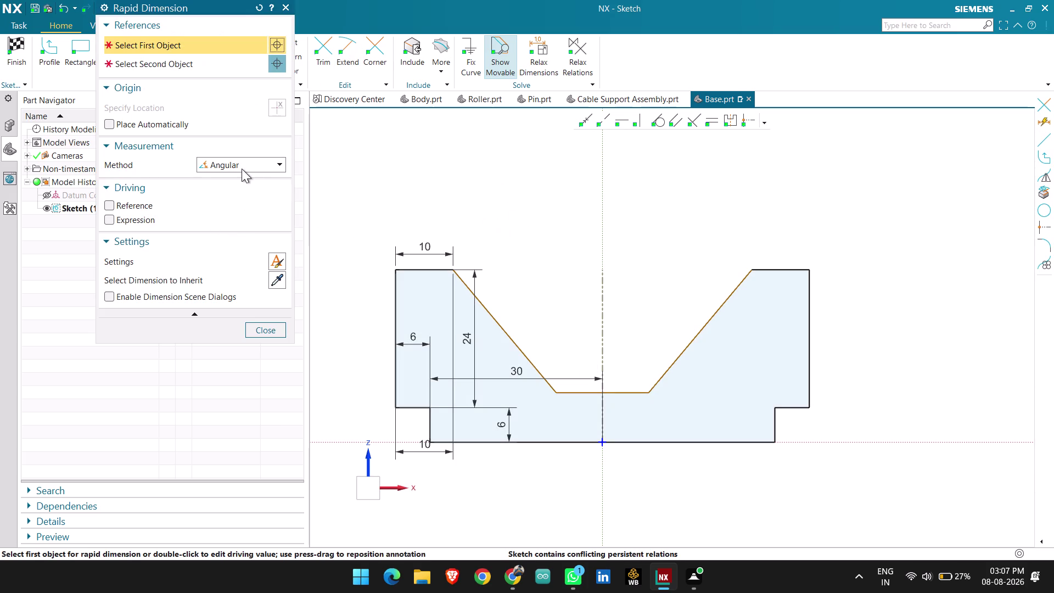
click(242, 169)
click(245, 182)
click(455, 268)
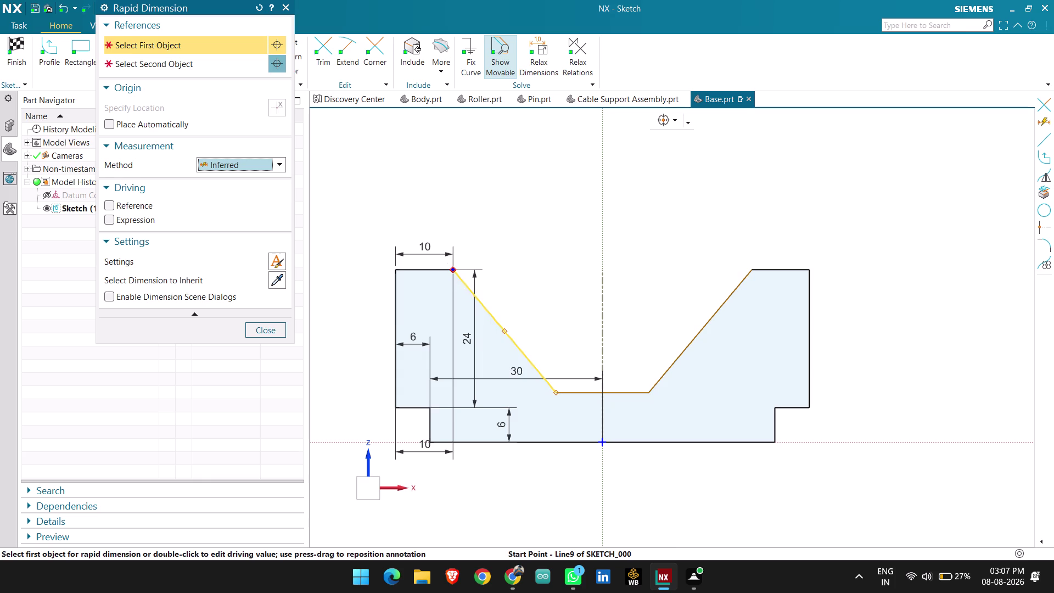
click(752, 272)
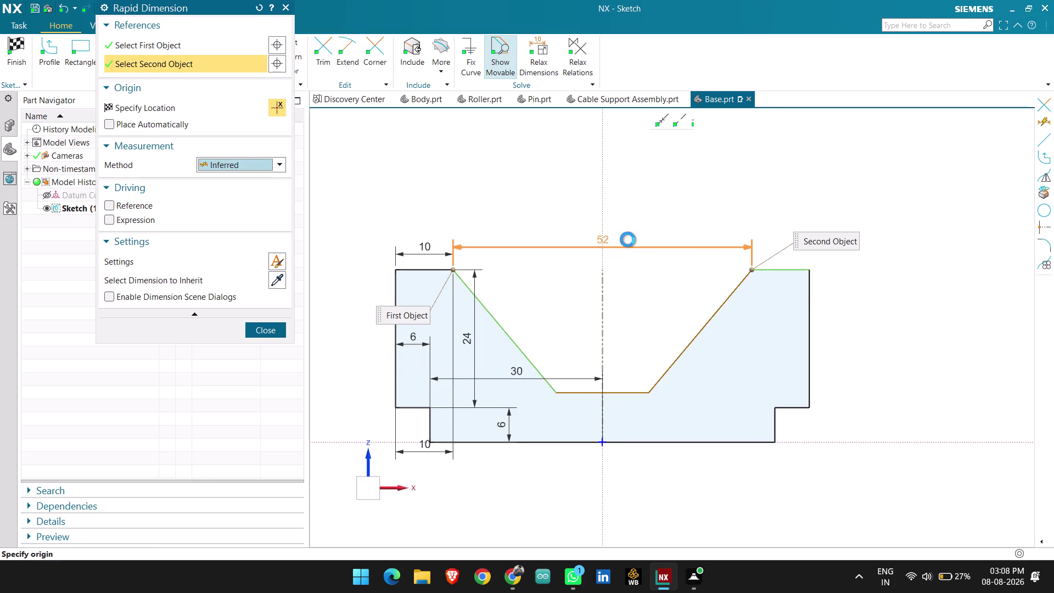
click(622, 236)
key(Escape)
Set the notch width dimension to 40.
double_click(602, 235)
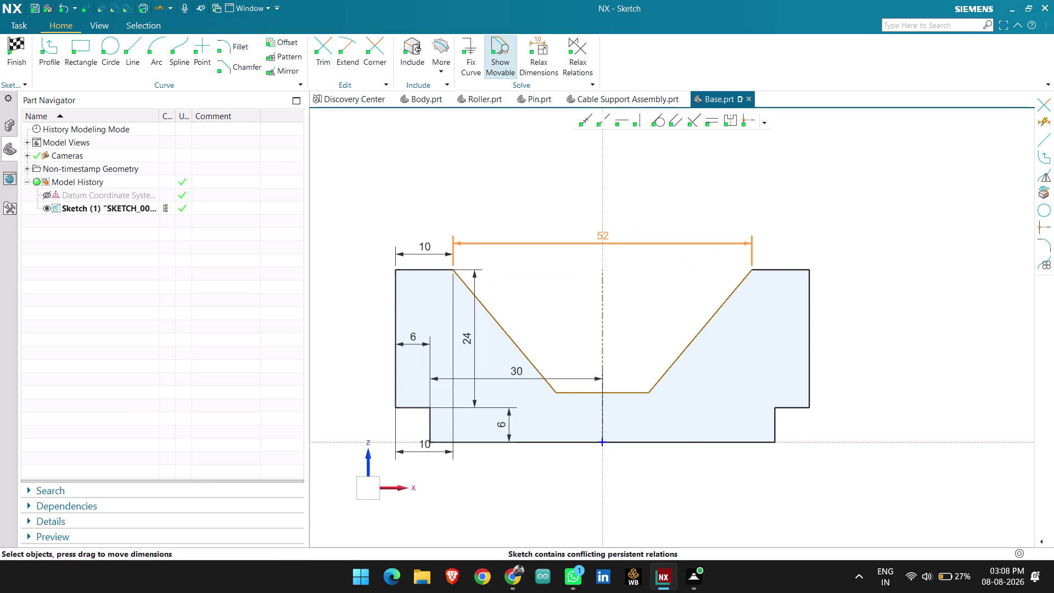
text(4)
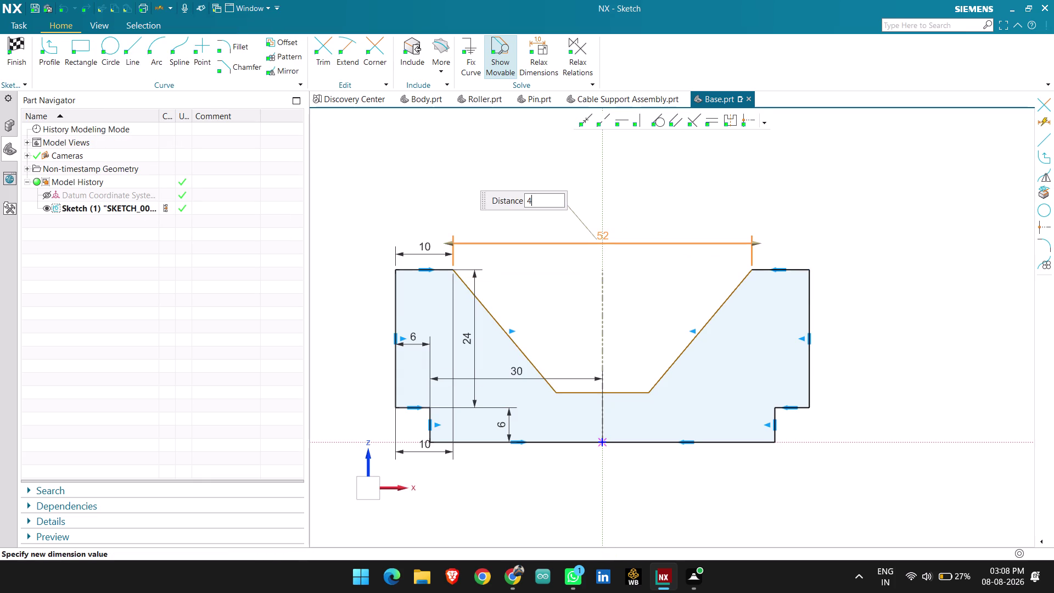
text(0)
key(Return)
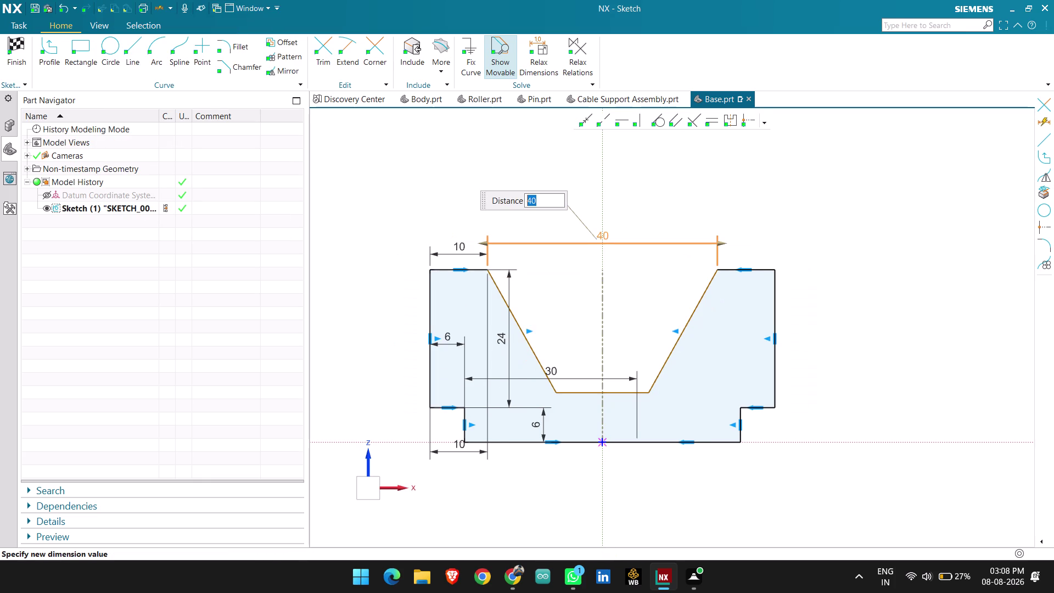
middle_click(815, 238)
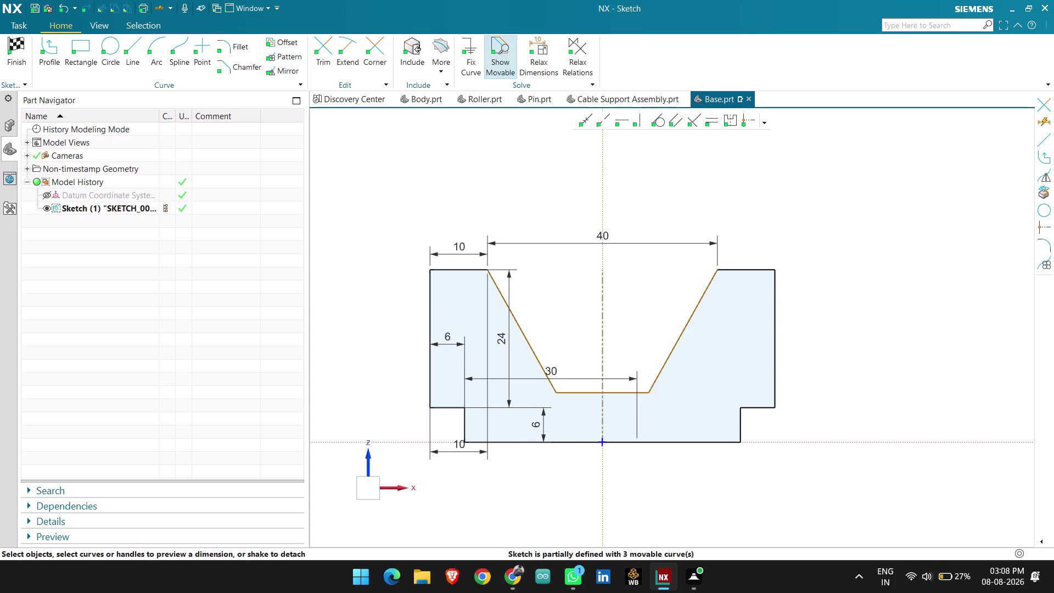
key(d)
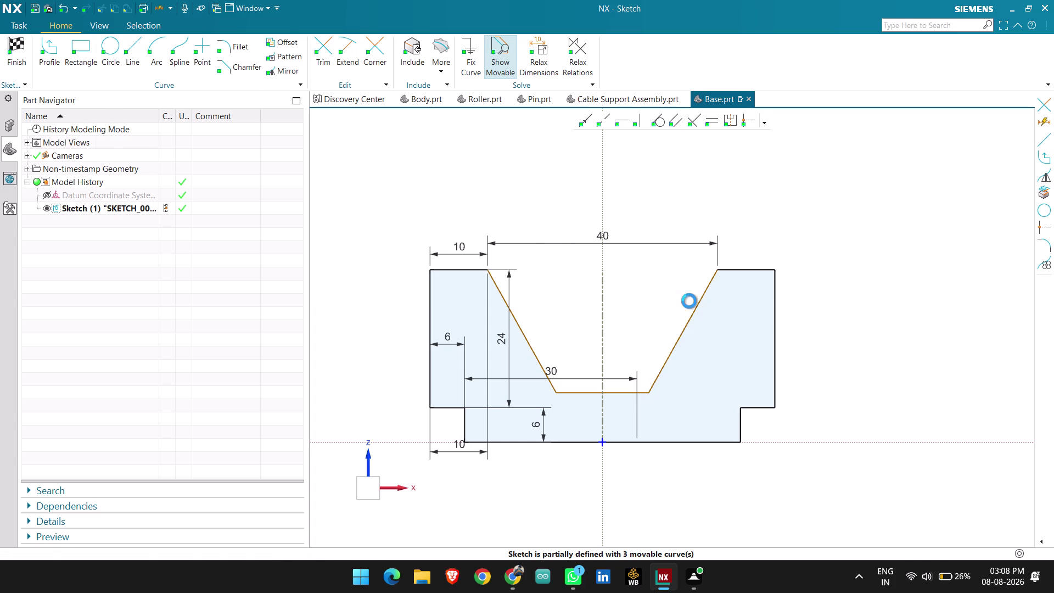
click(720, 269)
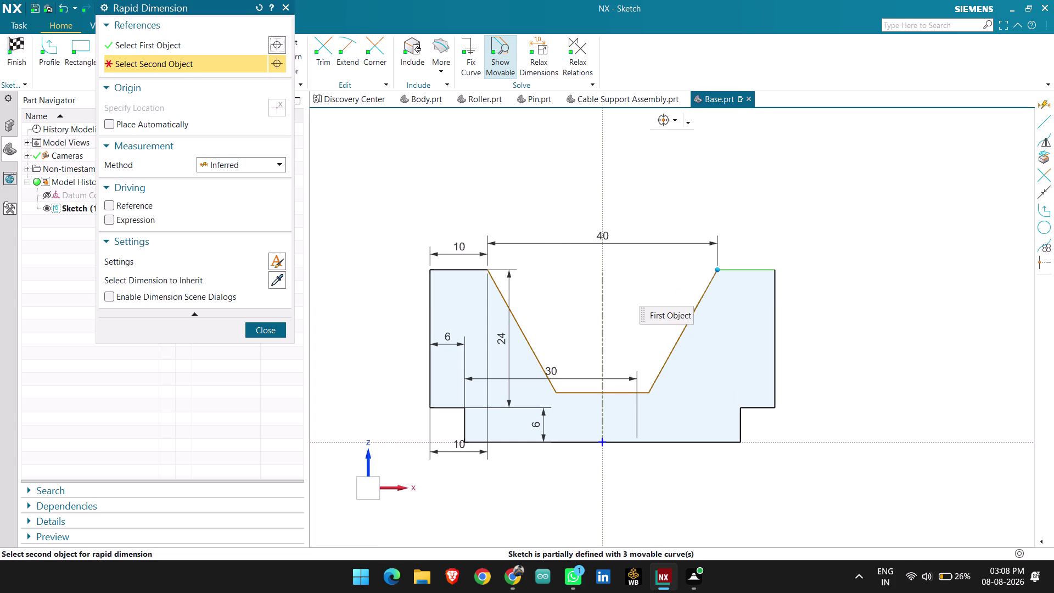
Draw a short horizontal line along the top from the notch's right corner.
click(272, 330)
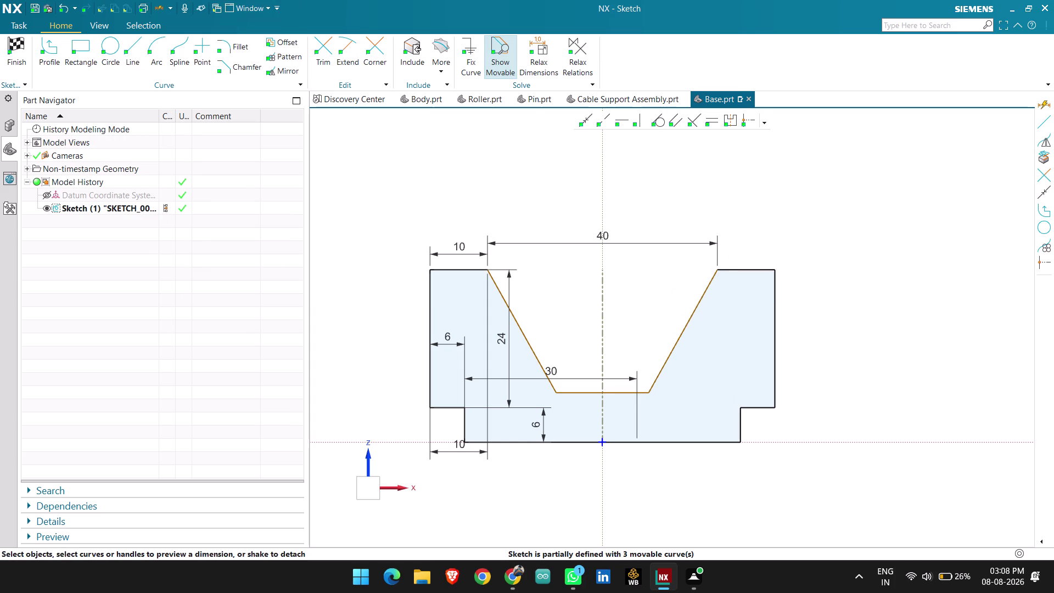
key(z)
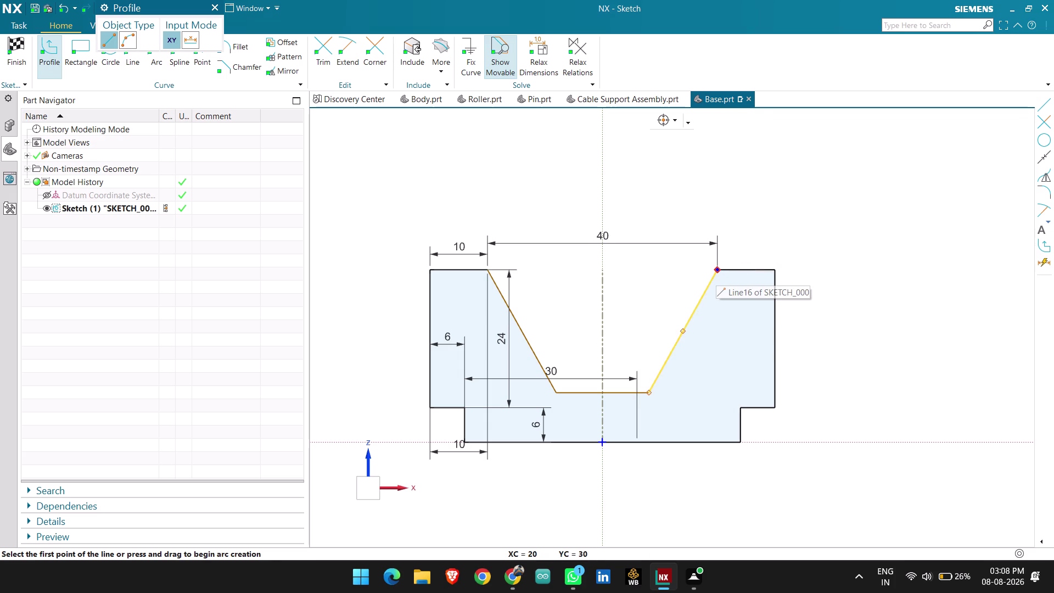
click(716, 272)
click(645, 274)
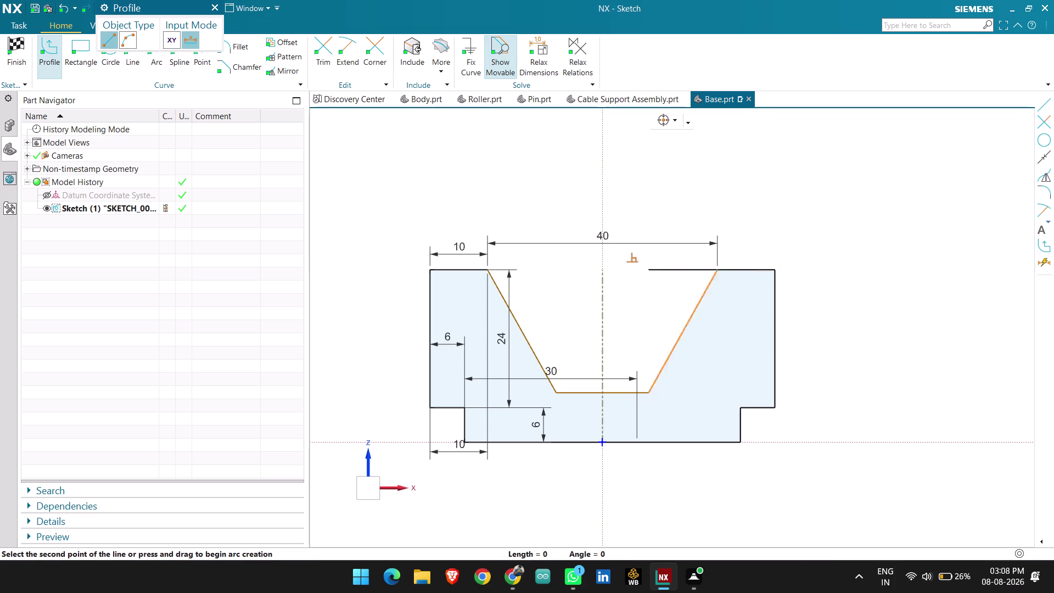
key(Escape)
key(Escape)
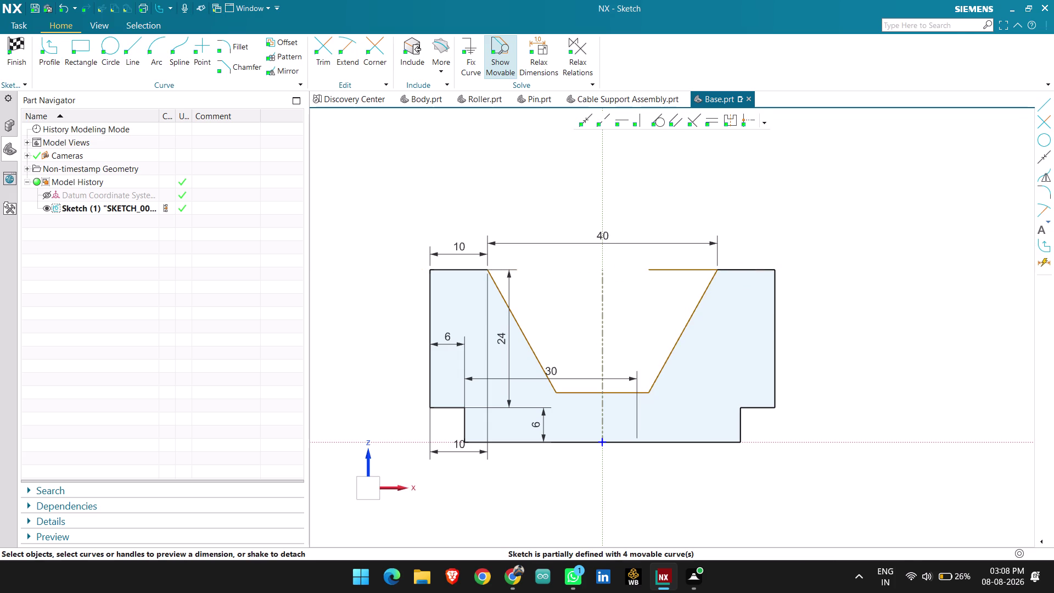
Dimension the angle between that line and the notch's slanted side to 50°.
key(d)
click(696, 318)
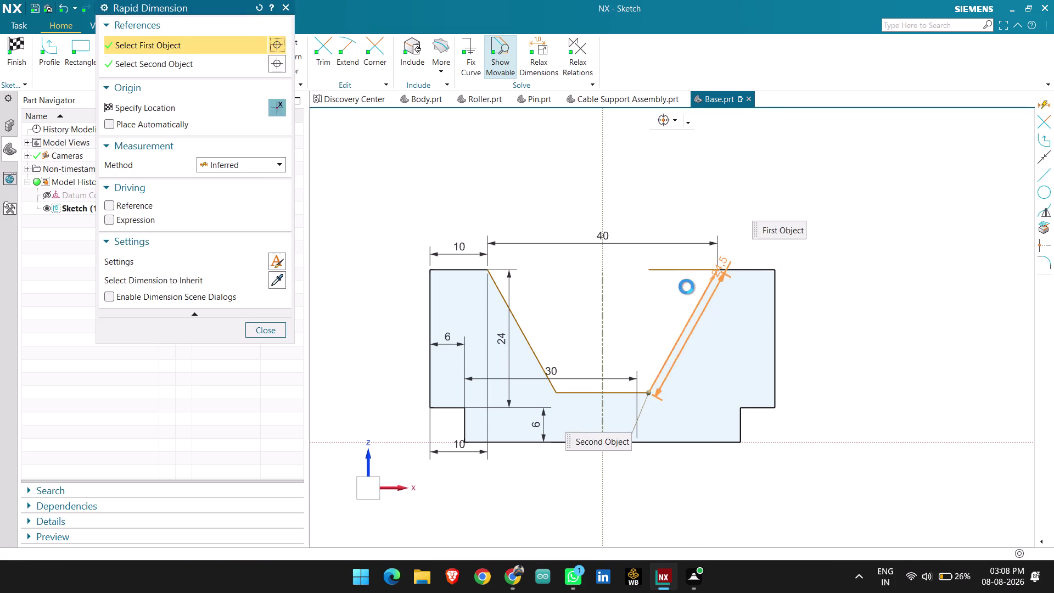
click(666, 270)
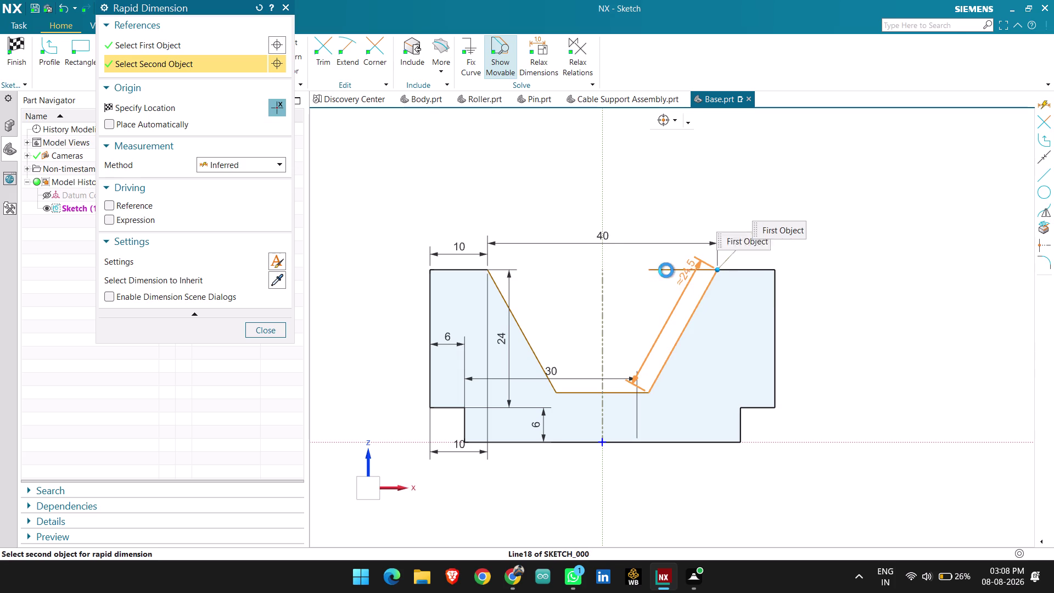
click(665, 297)
key(Escape)
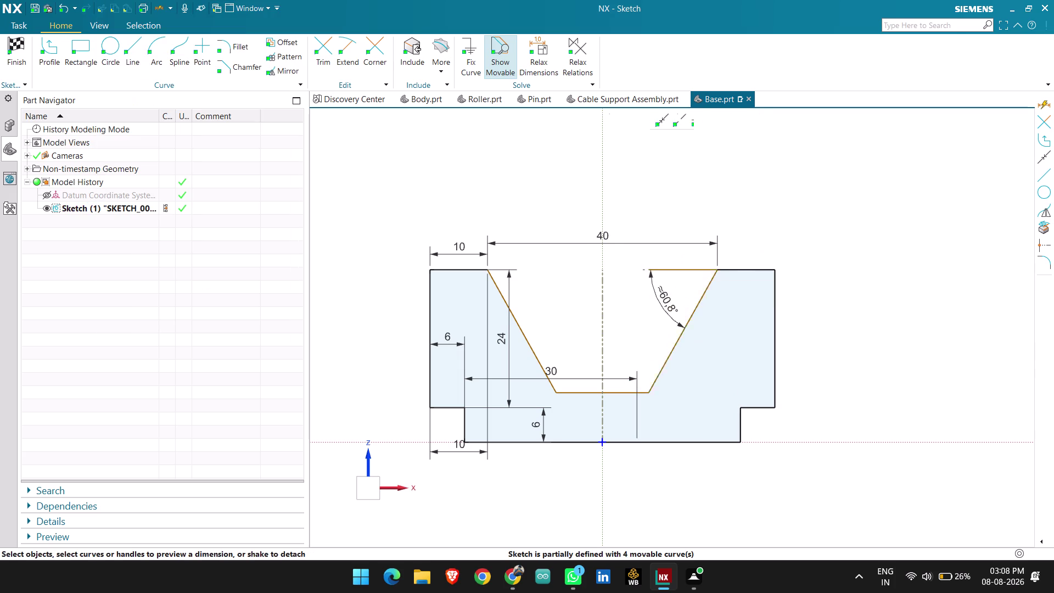
double_click(671, 302)
text(5)
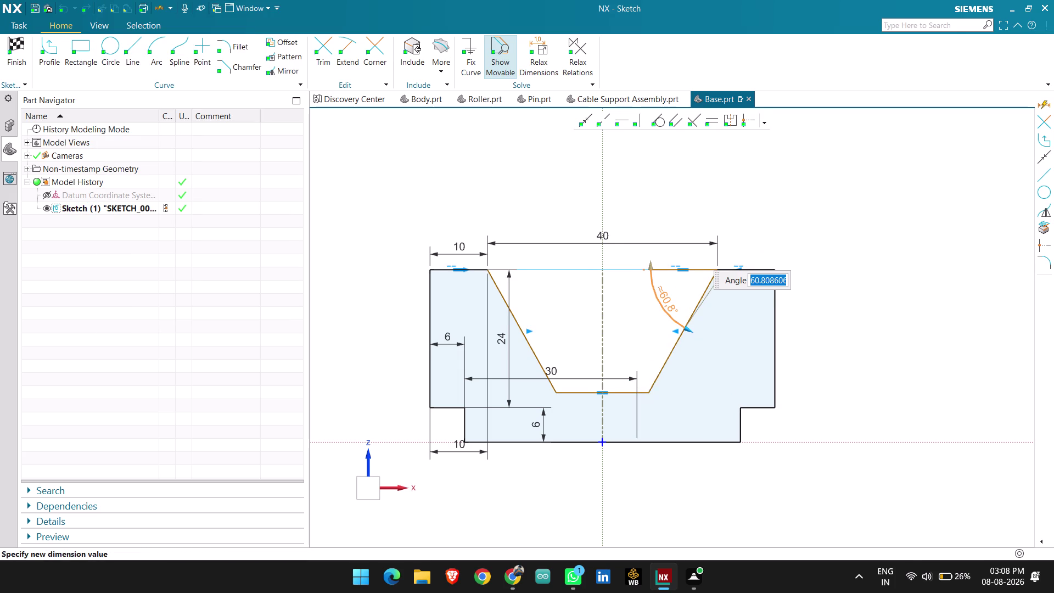
text(0)
key(Return)
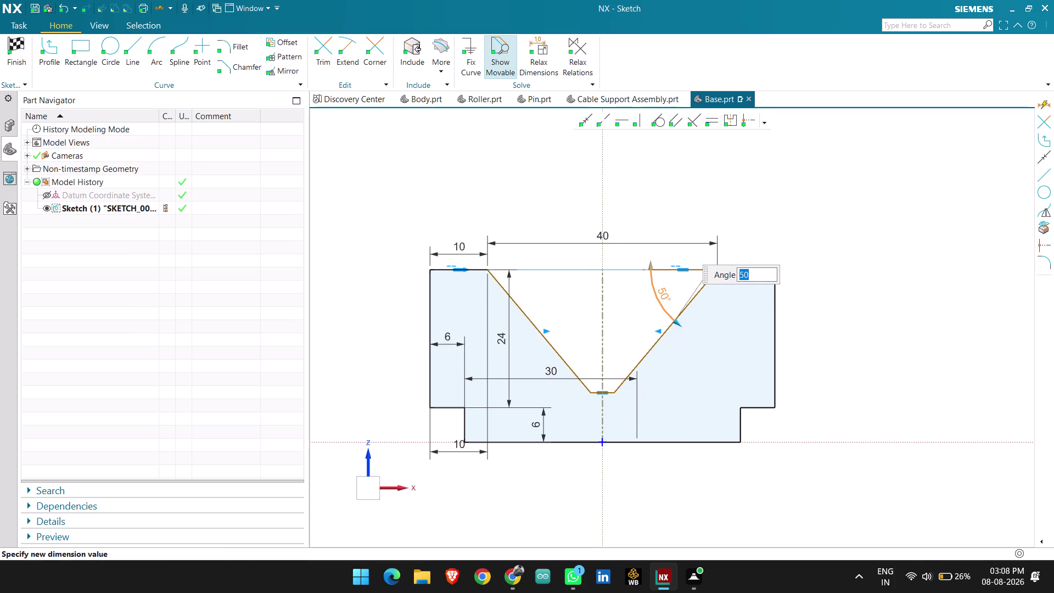
middle_click(839, 256)
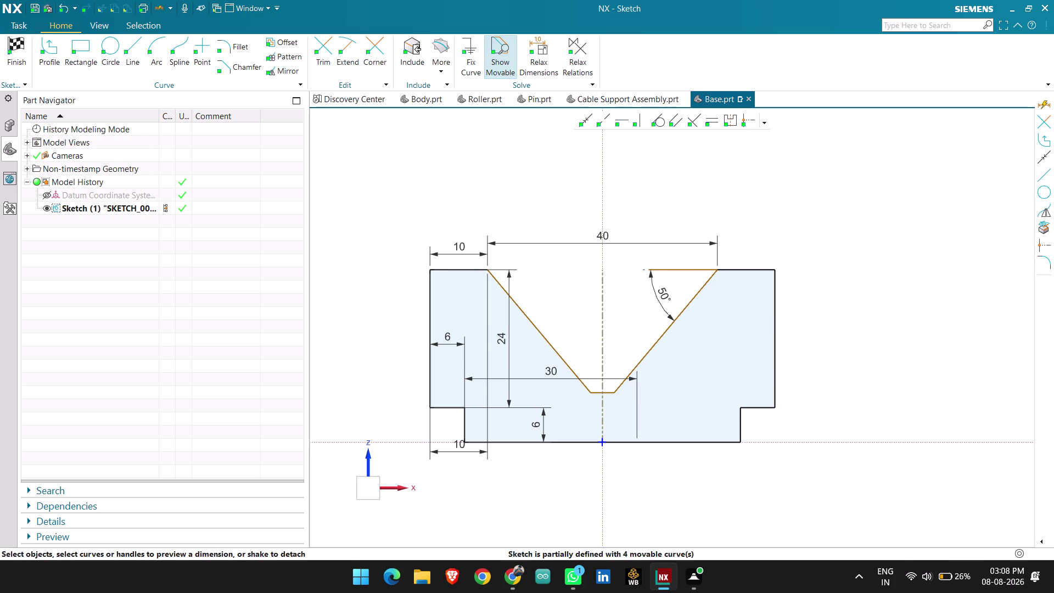
right_click(686, 275)
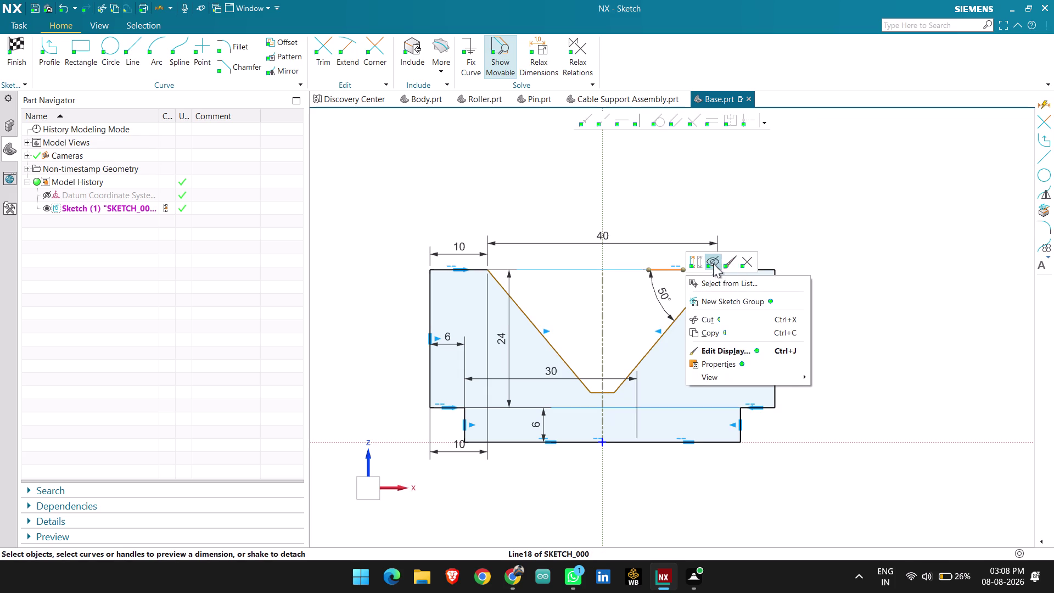
Place the 21.4 notch-depth dimension left of the profile, keeping the measured value.
click(700, 263)
scroll(down, 3)
scroll(up, 3)
click(516, 322)
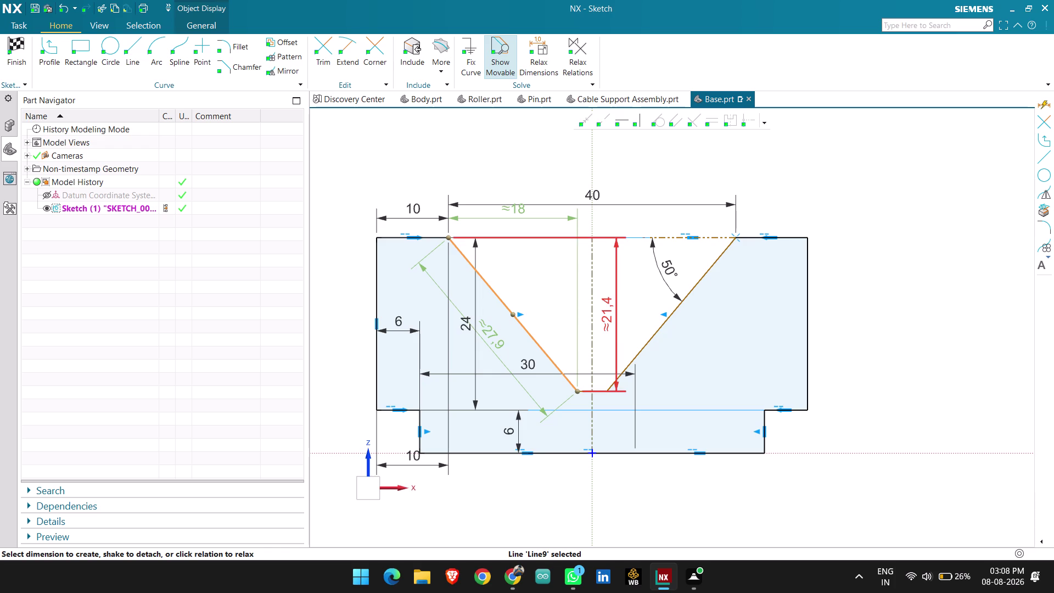
drag(605, 314, 358, 285)
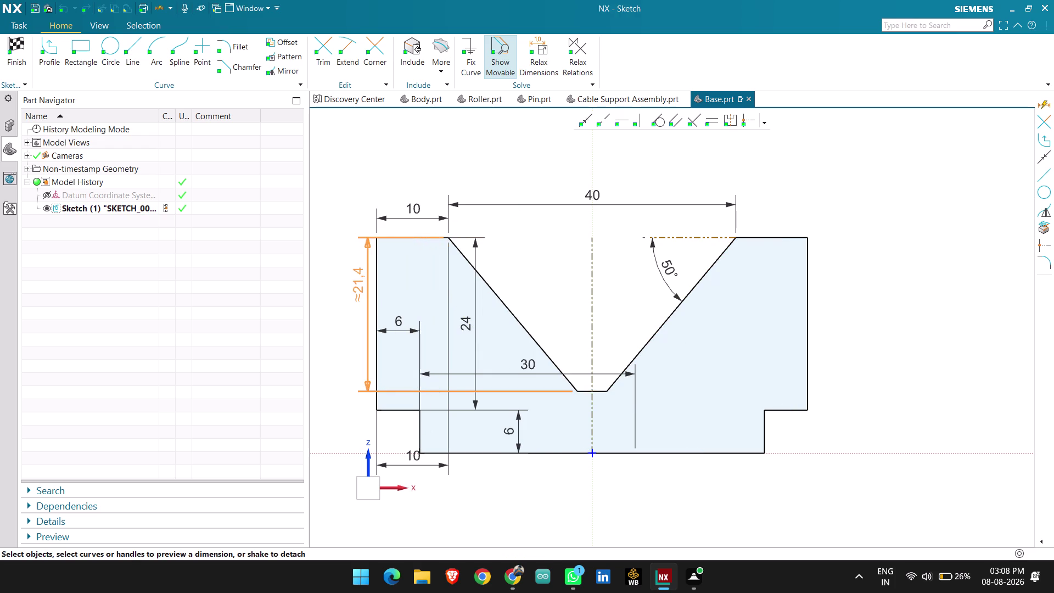
drag(359, 285, 353, 284)
middle_click(549, 281)
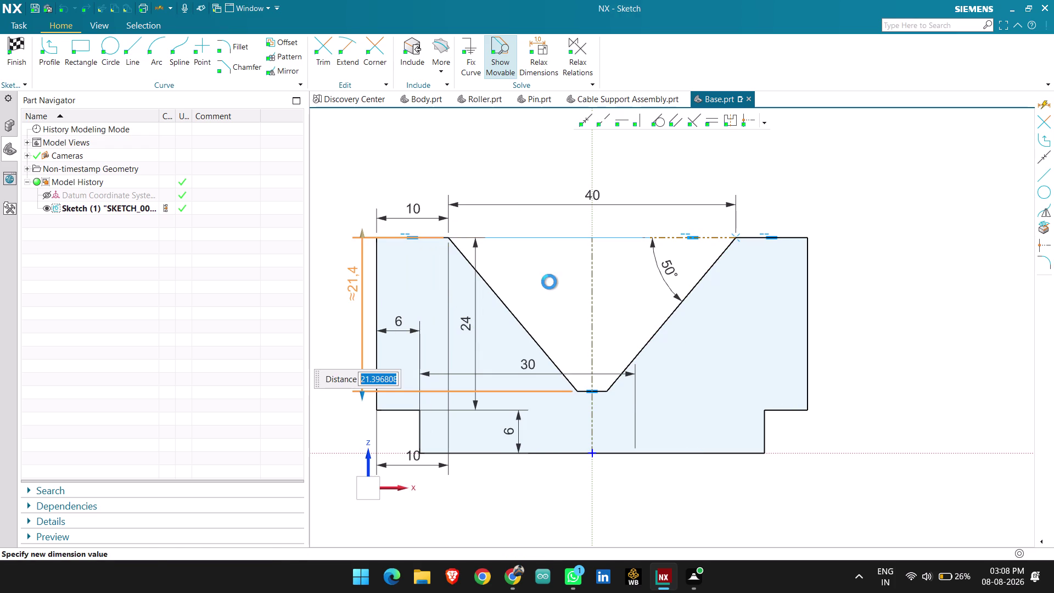
scroll(down, 3)
scroll(up, 3)
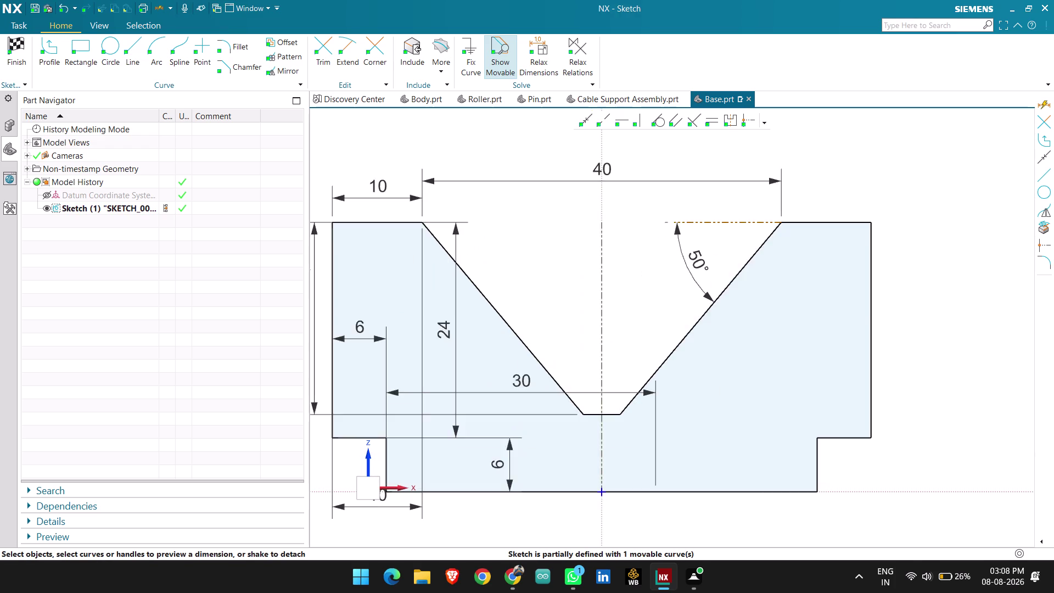
scroll(down, 3)
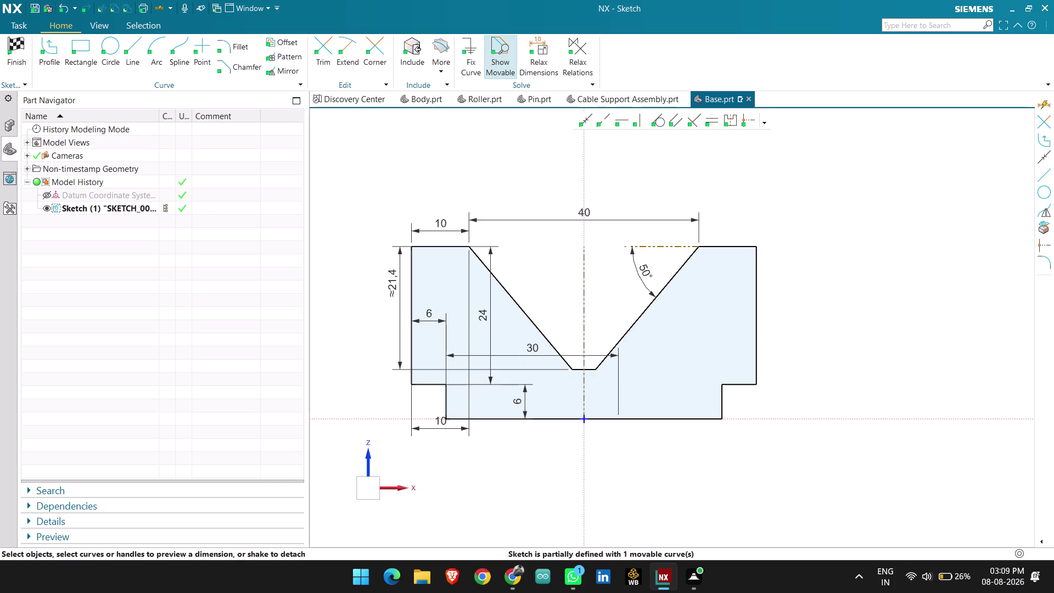
click(276, 74)
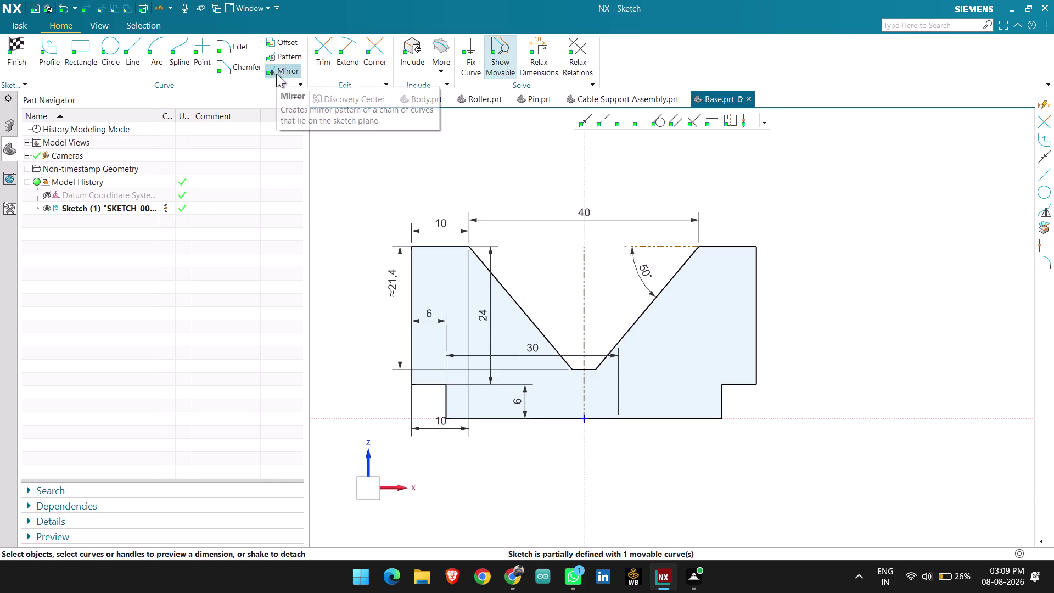
Select the profile as a connected chain and mirror it about the horizontal axis.
click(624, 118)
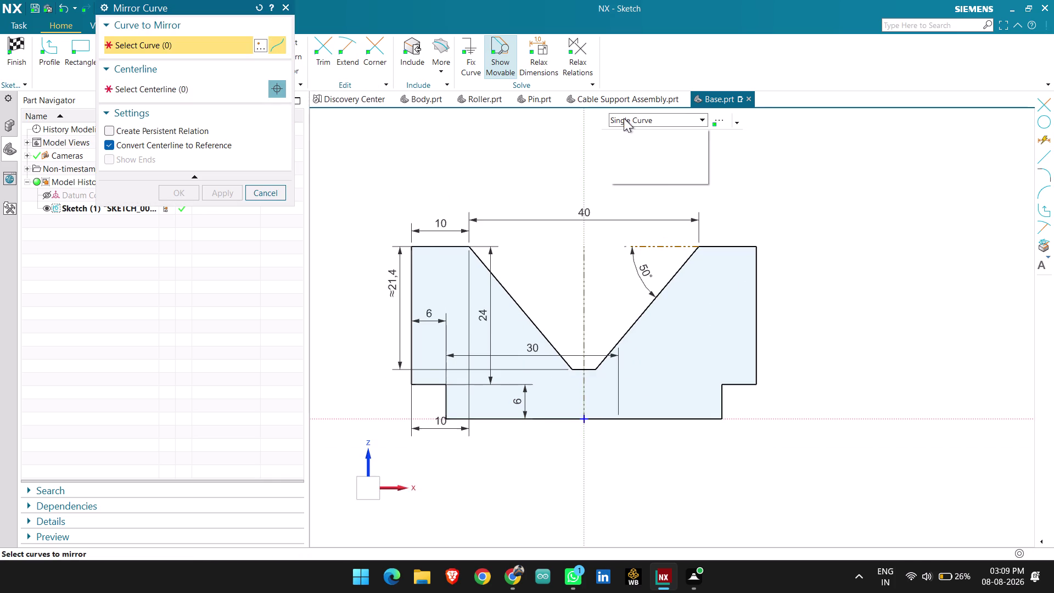
click(640, 145)
click(413, 293)
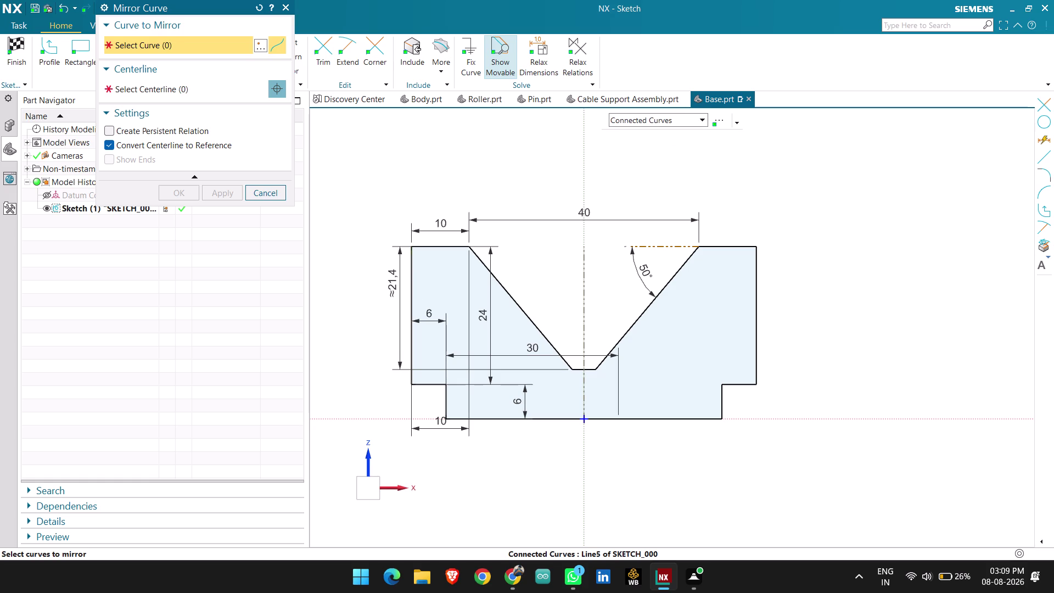
click(196, 88)
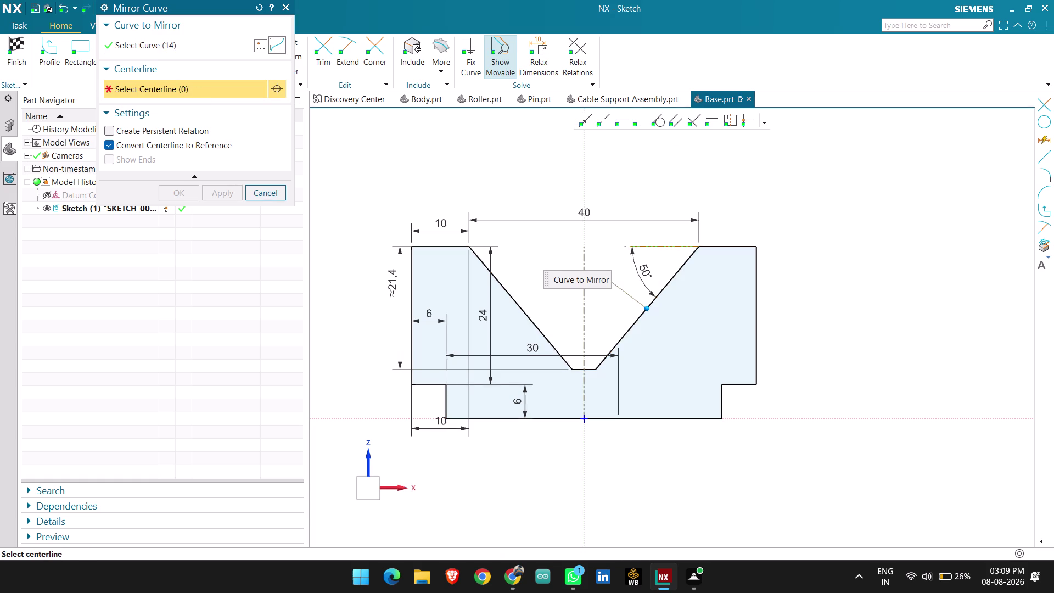
click(492, 422)
scroll(down, 3)
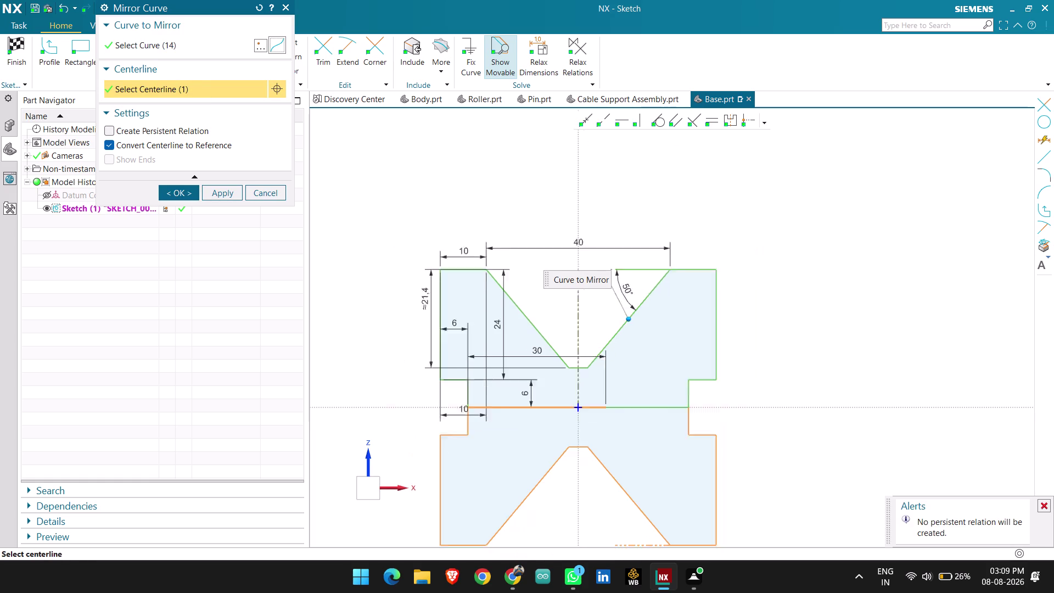
scroll(down, 3)
click(180, 191)
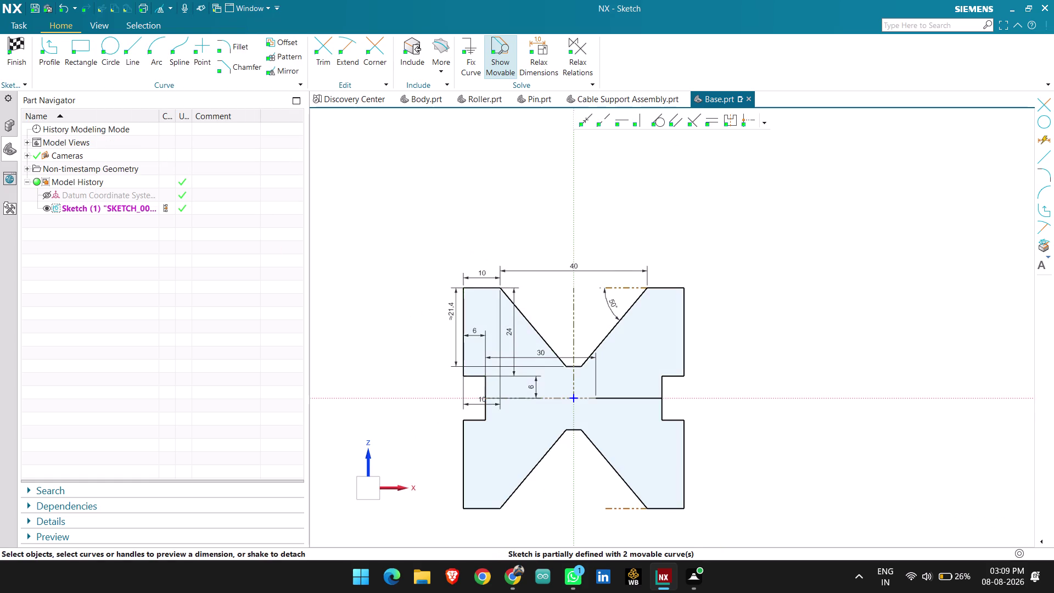
Delete the line lying on the horizontal axis.
scroll(up, 3)
right_click(637, 399)
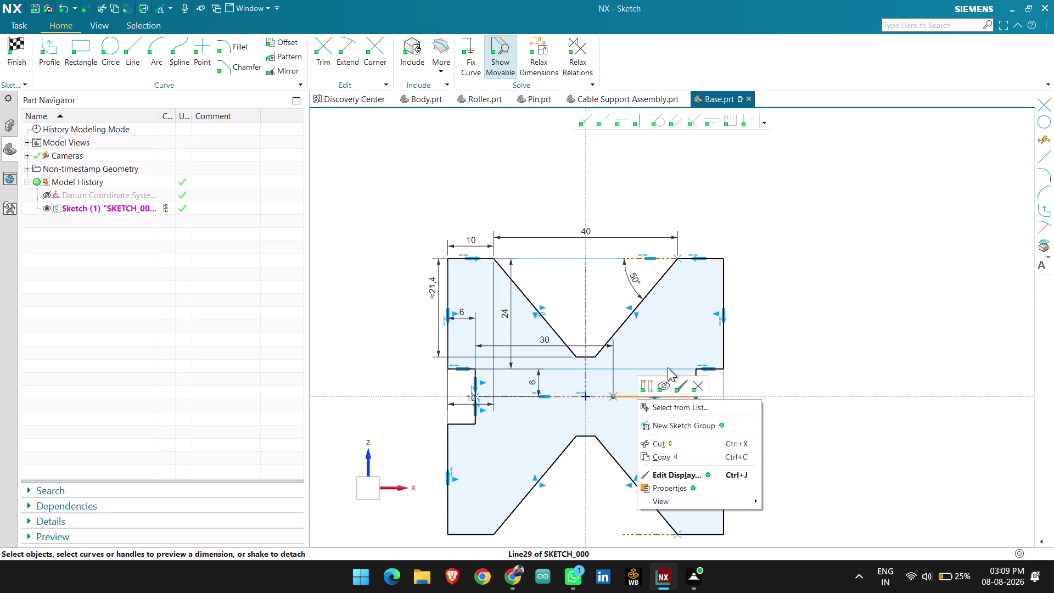
click(646, 385)
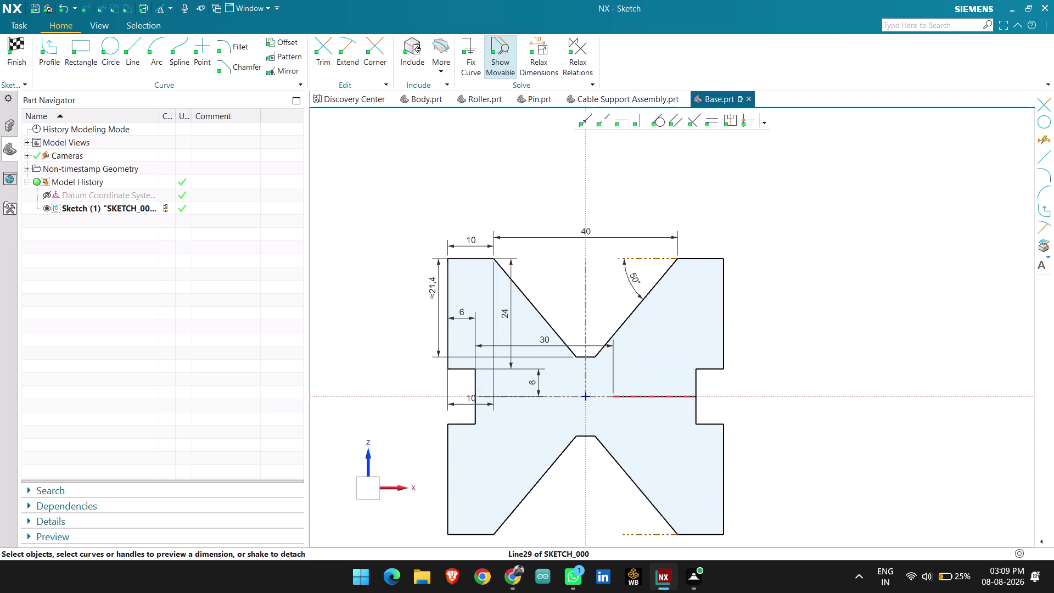
right_click(666, 396)
click(676, 381)
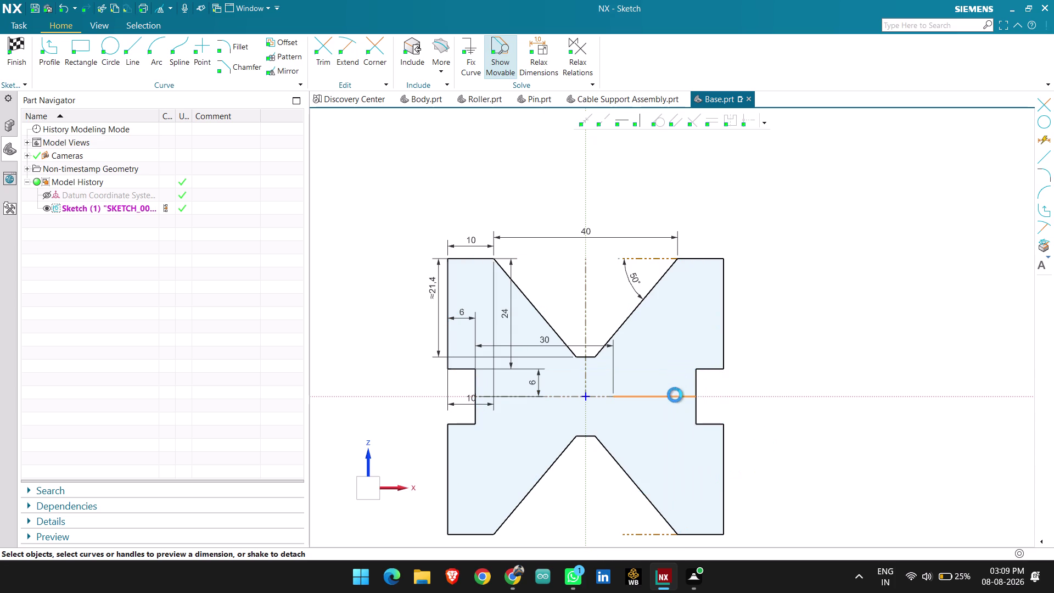
click(668, 396)
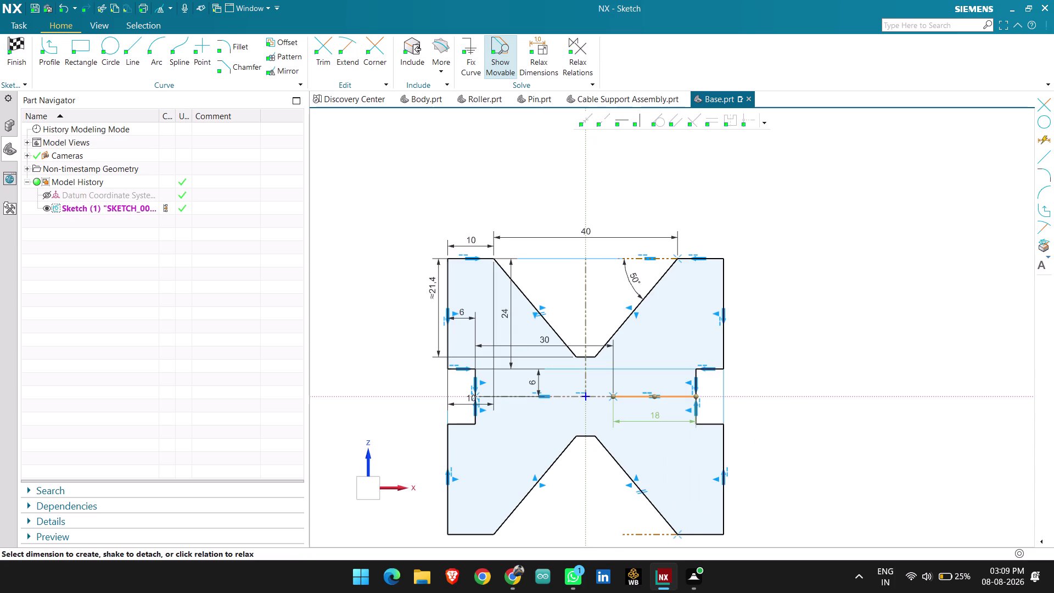
key(Delete)
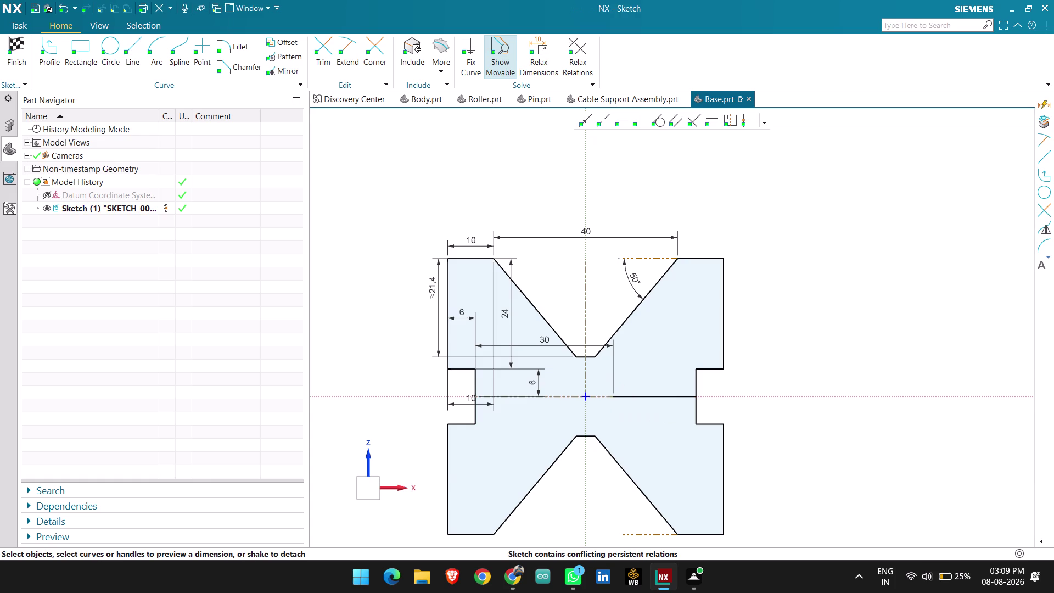
Delete the right and left edge segments crossing the horizontal axis.
right_click(657, 400)
click(717, 392)
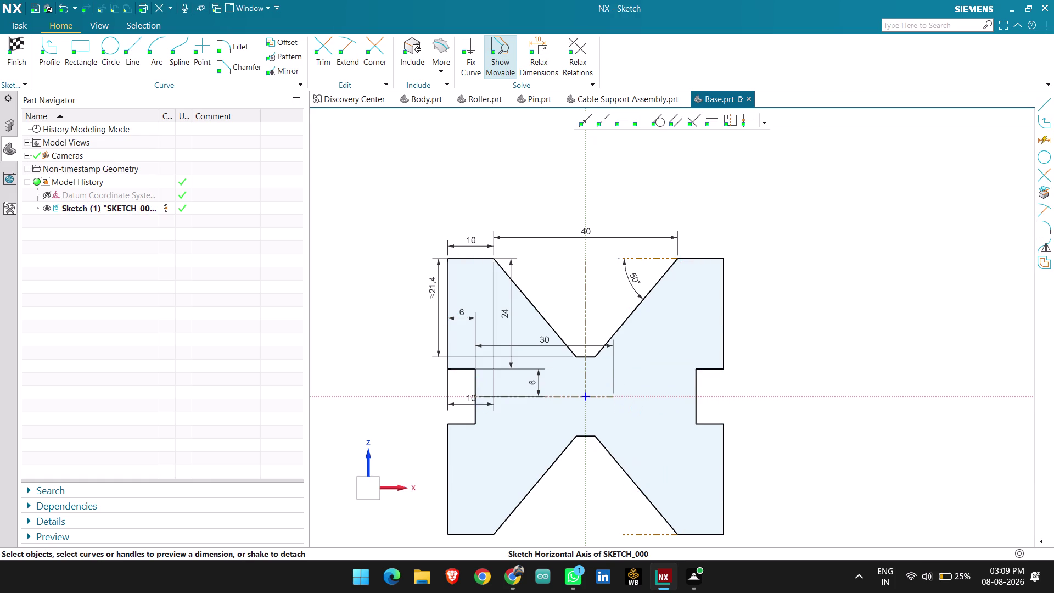
scroll(down, 3)
scroll(up, 3)
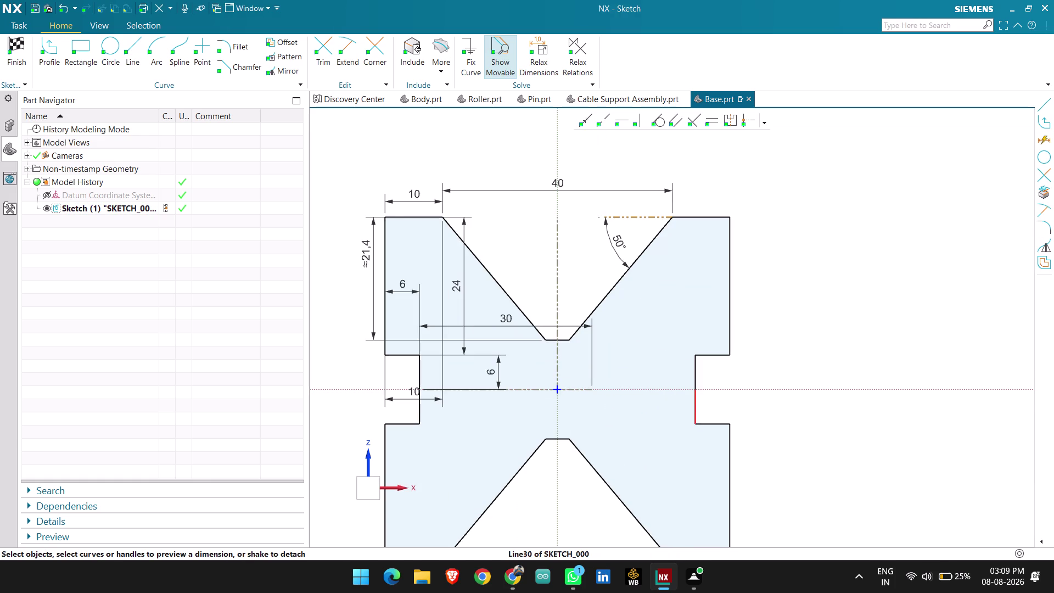
click(694, 406)
key(Delete)
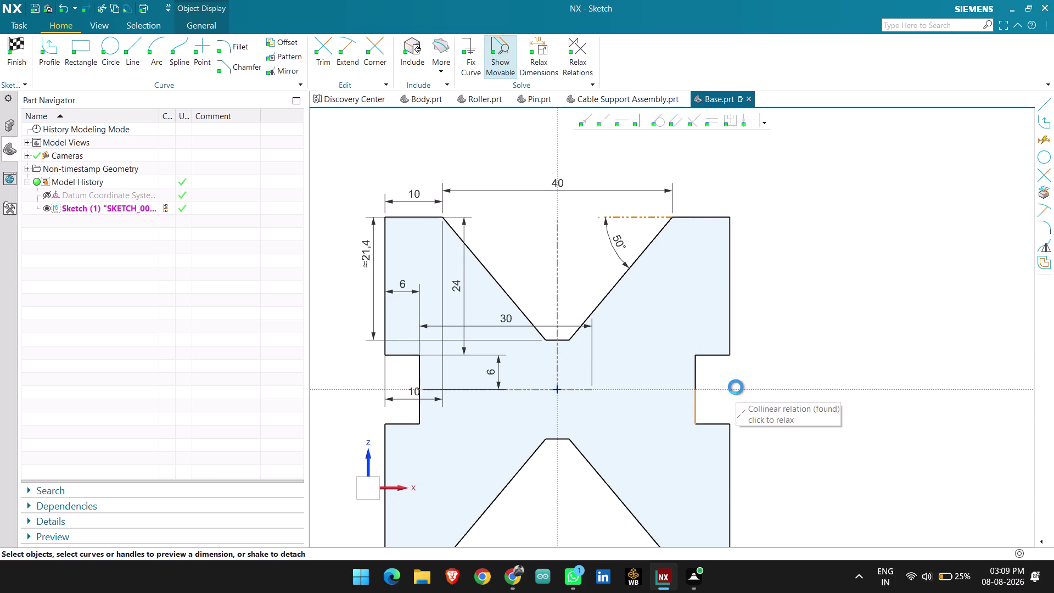
scroll(down, 3)
scroll(up, 3)
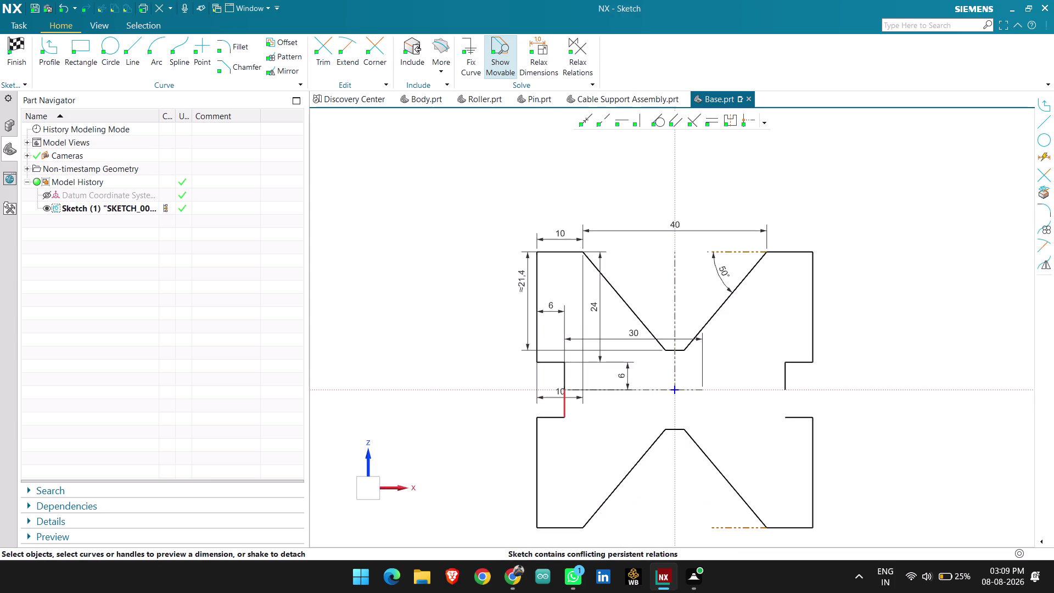
click(564, 403)
key(Delete)
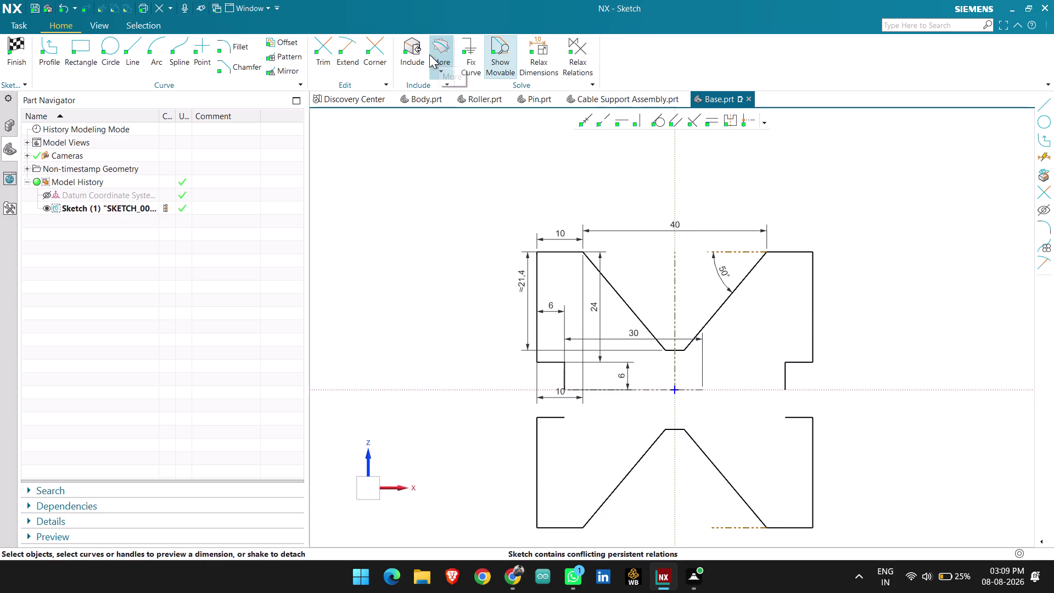
Extend the lower left and right side edges to close the outline's gaps.
click(349, 52)
scroll(up, 3)
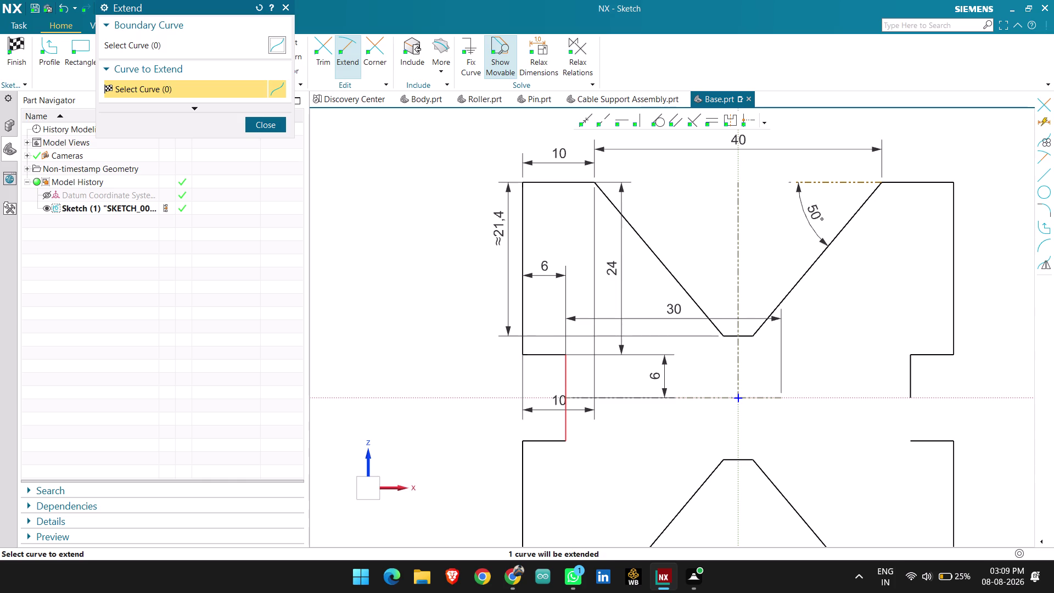
click(570, 380)
click(911, 381)
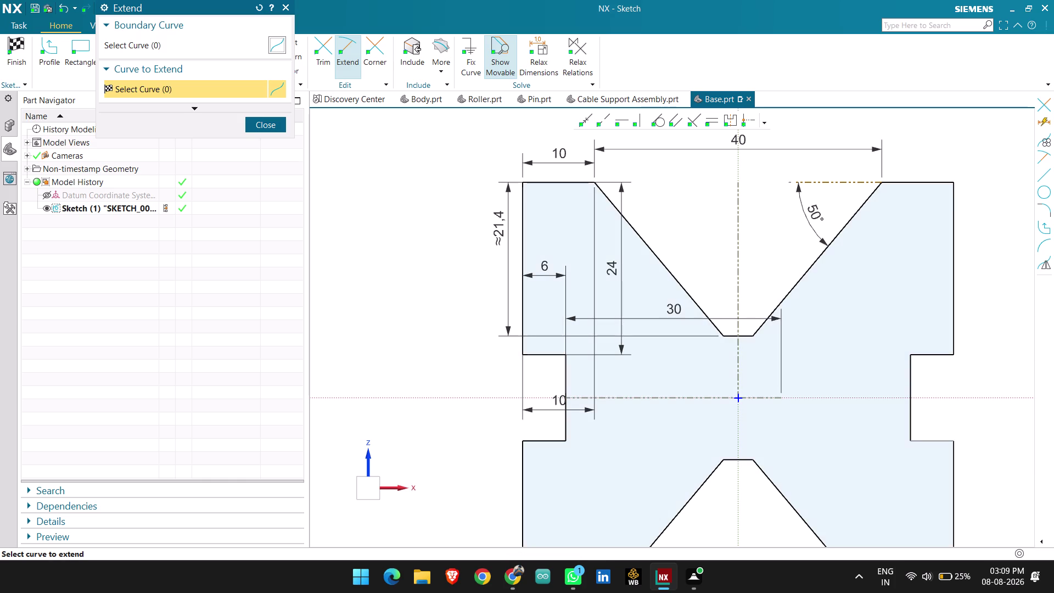
click(263, 122)
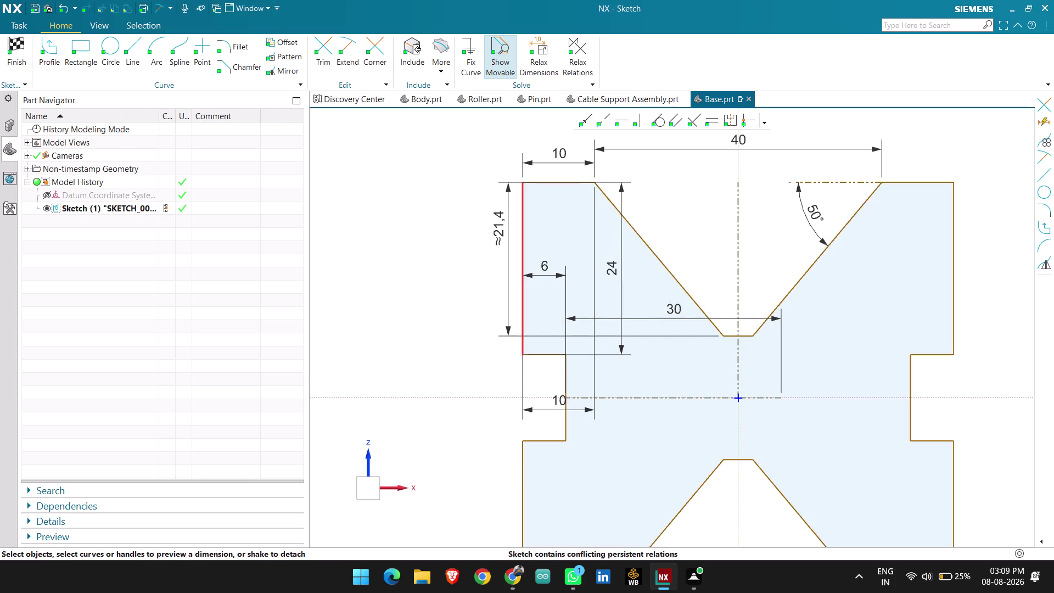
Dimension the upper notch's flat bottom, showing a width of about 4.1.
scroll(down, 3)
scroll(up, 3)
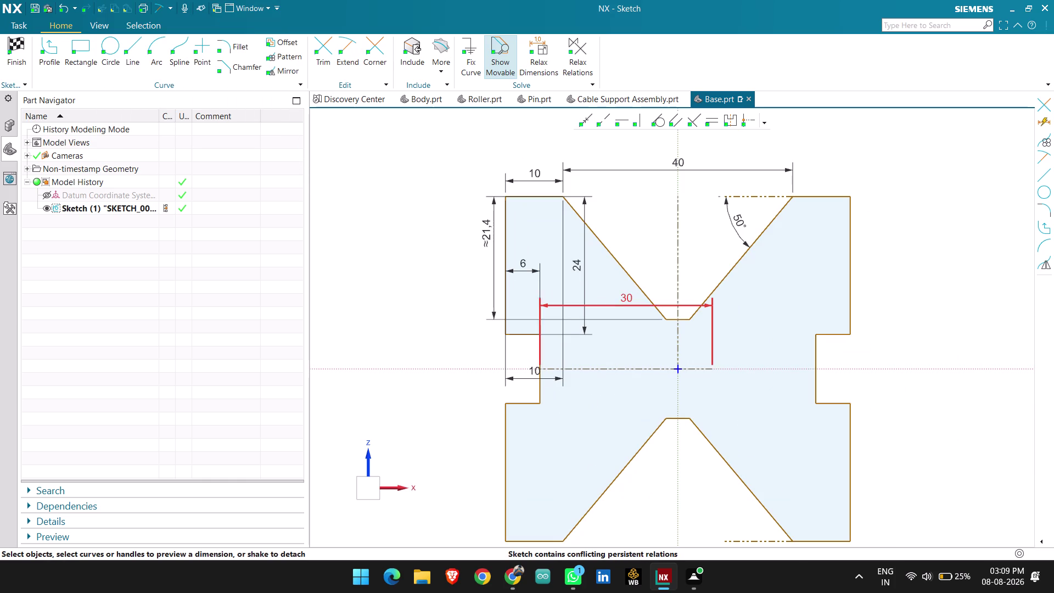
click(681, 318)
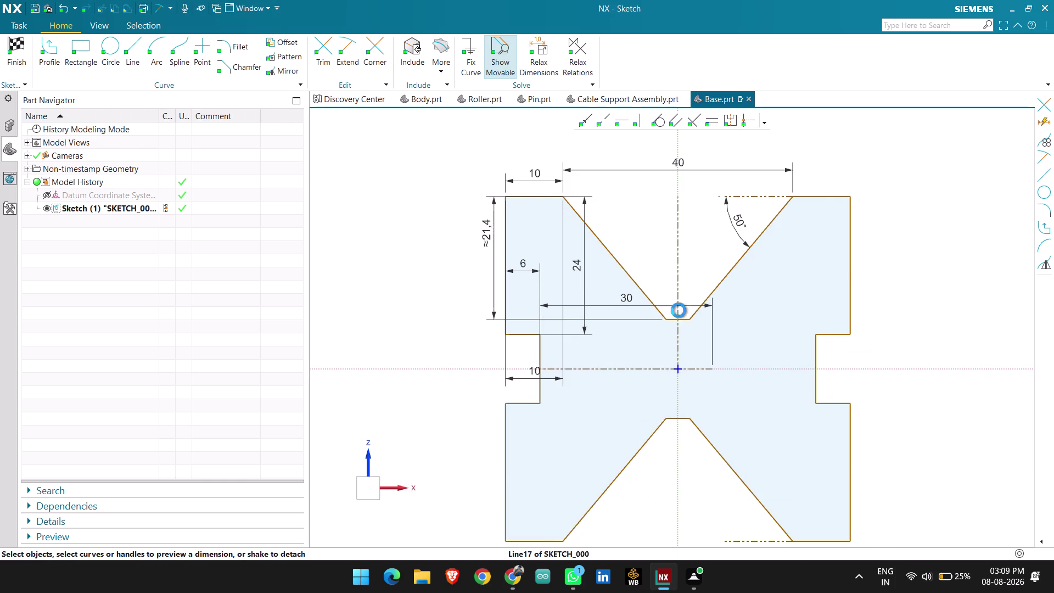
click(681, 300)
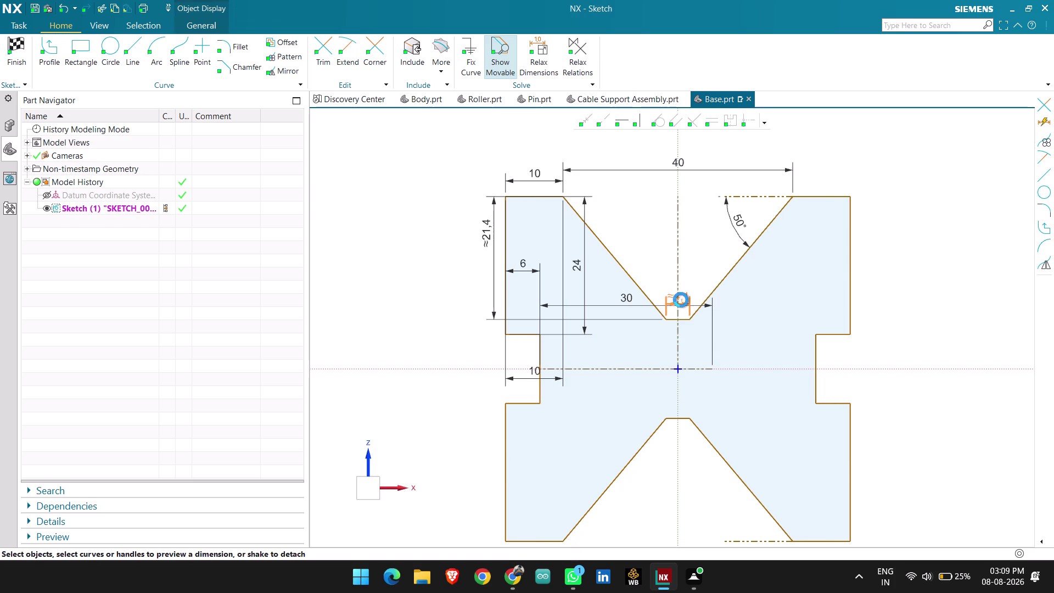
middle_click(688, 275)
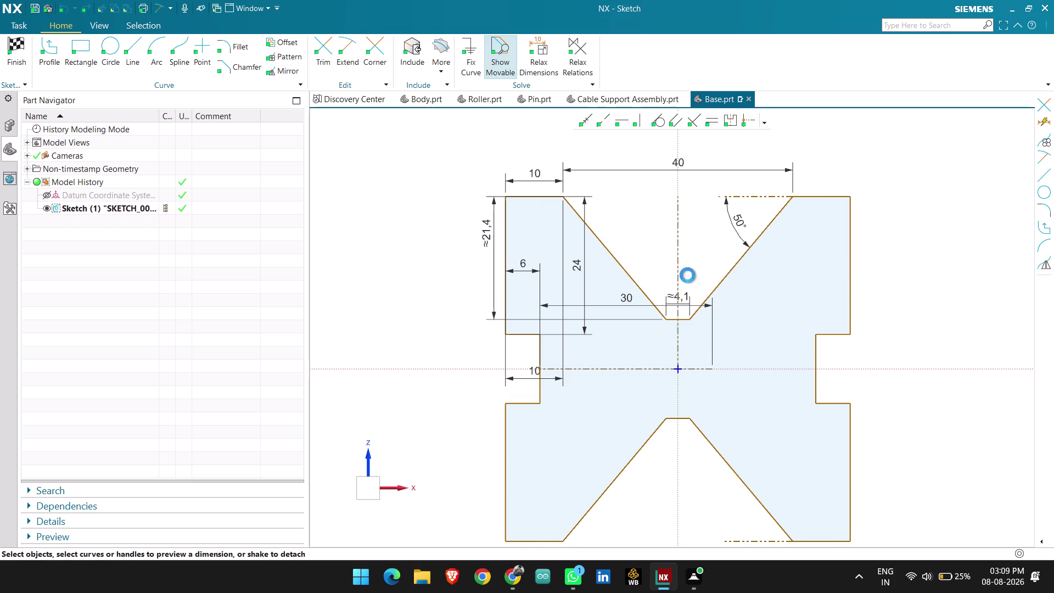
scroll(down, 3)
scroll(up, 3)
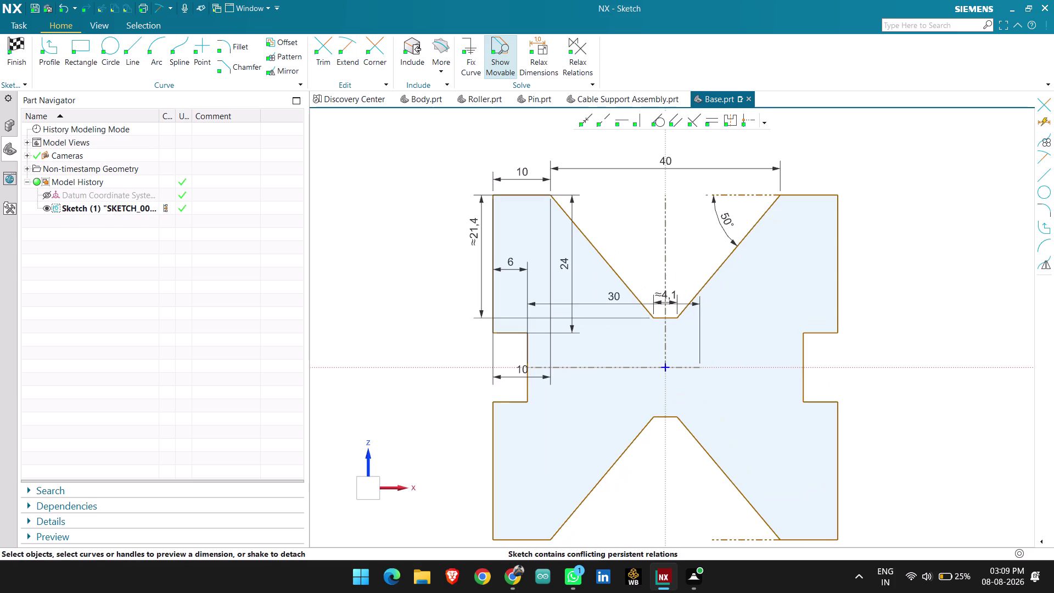